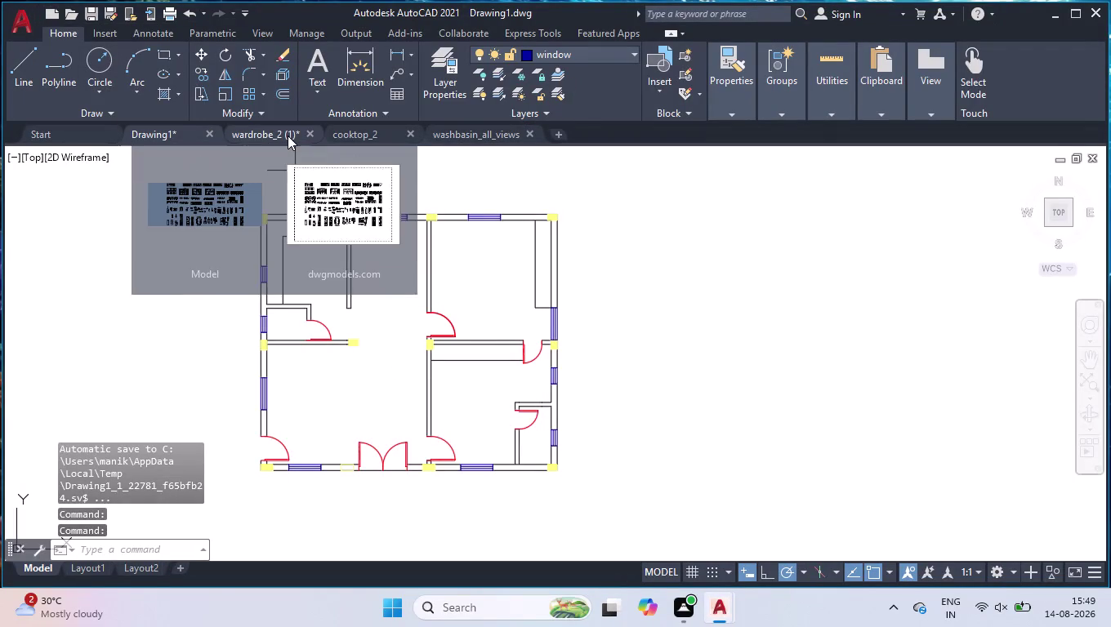
Window-select and copy the two-burner cooktop in the cooktop_2 drawing.
click(350, 141)
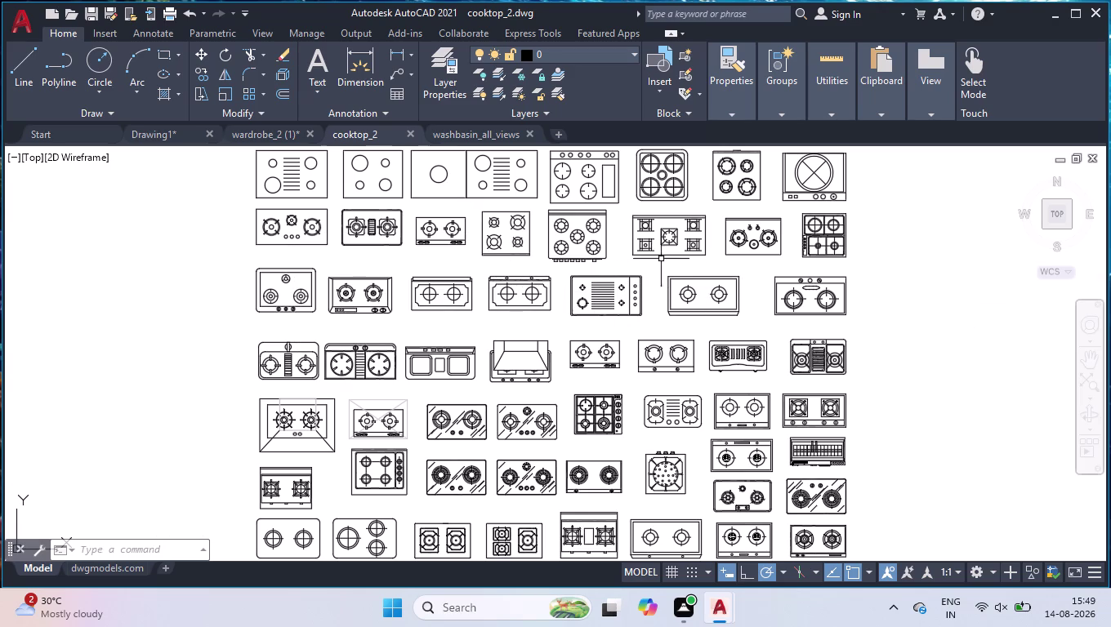
scroll(up, 3)
click(475, 184)
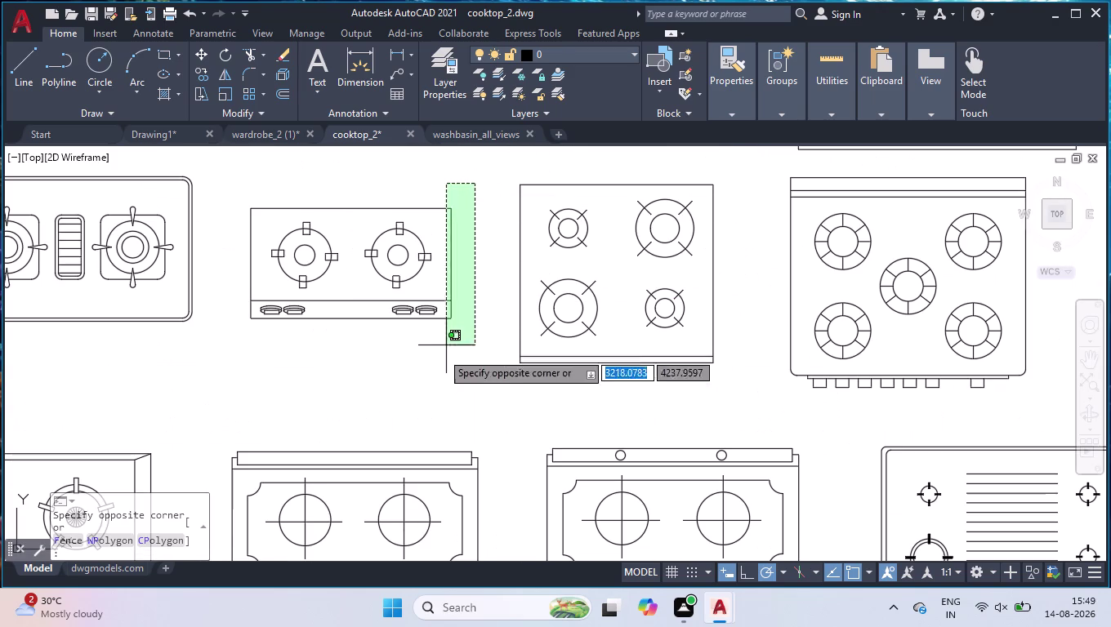
click(241, 352)
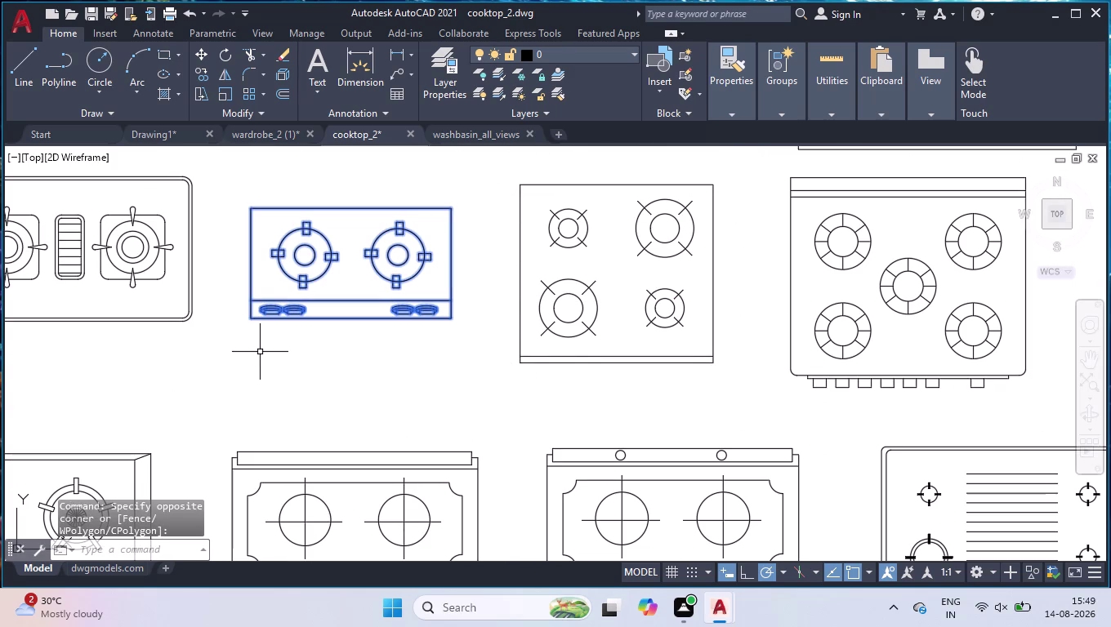
key(ctrl+c)
Paste the cooktop into Drawing1 to the right of the floor plan.
click(145, 141)
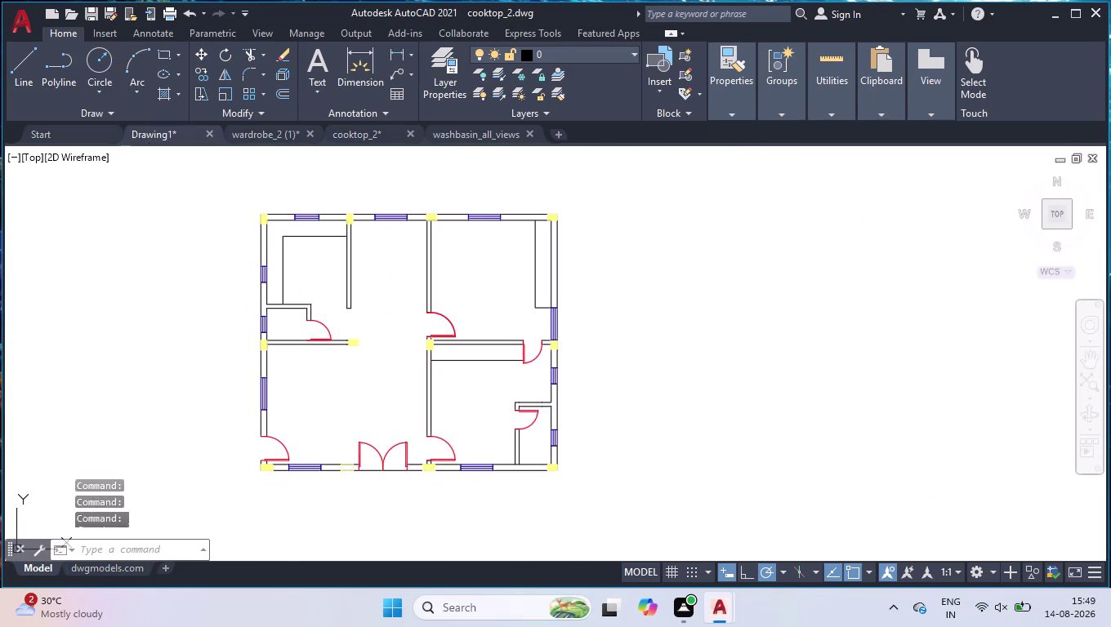
key(ctrl+v)
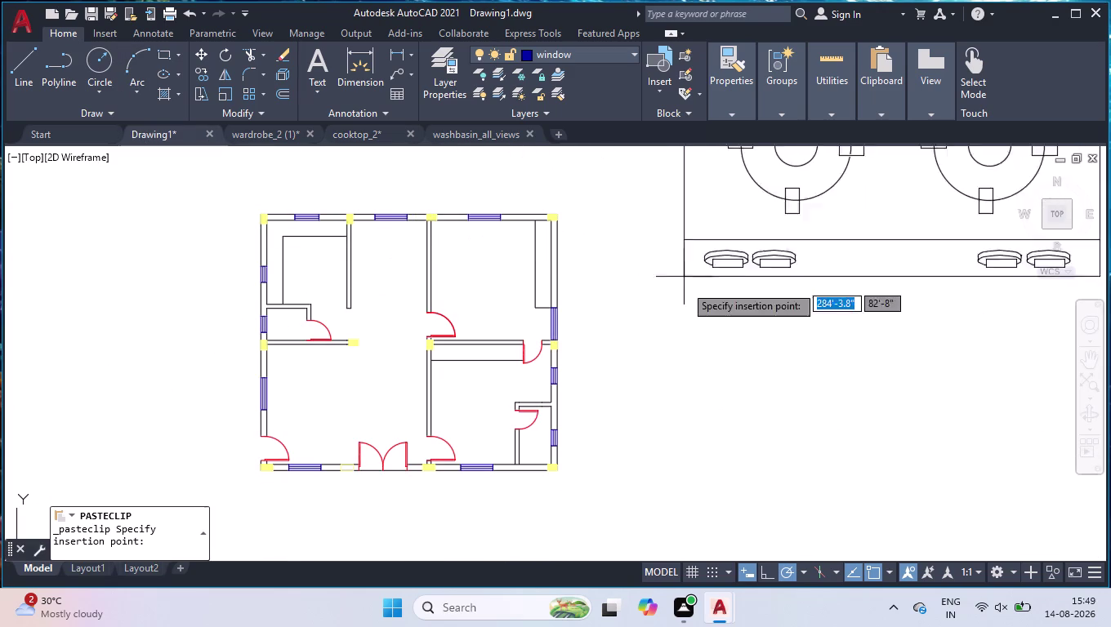
click(615, 386)
scroll(down, 3)
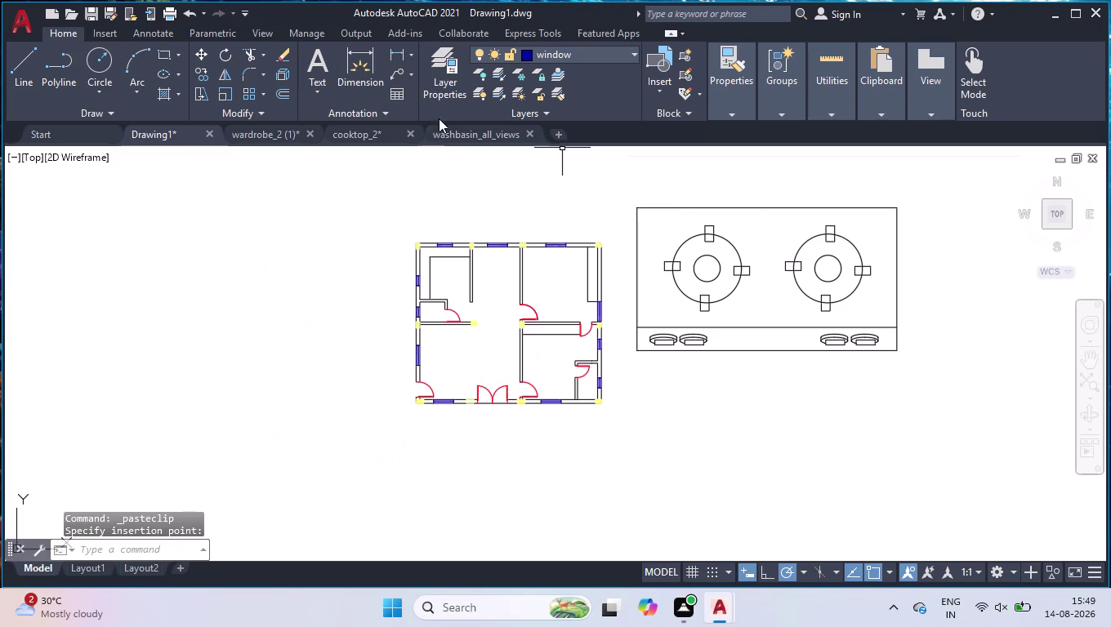
click(290, 139)
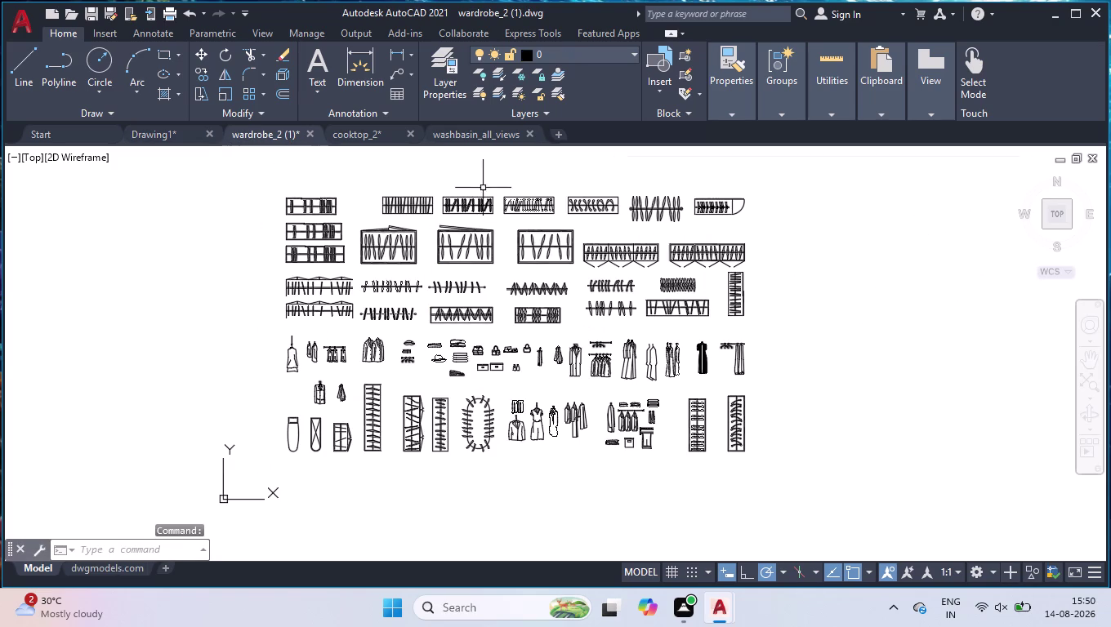
Window-select and copy the tall wardrobe unit in the wardrobe_2 drawing.
scroll(up, 3)
scroll(up, 3)
scroll(down, 3)
scroll(down, 3)
scroll(up, 3)
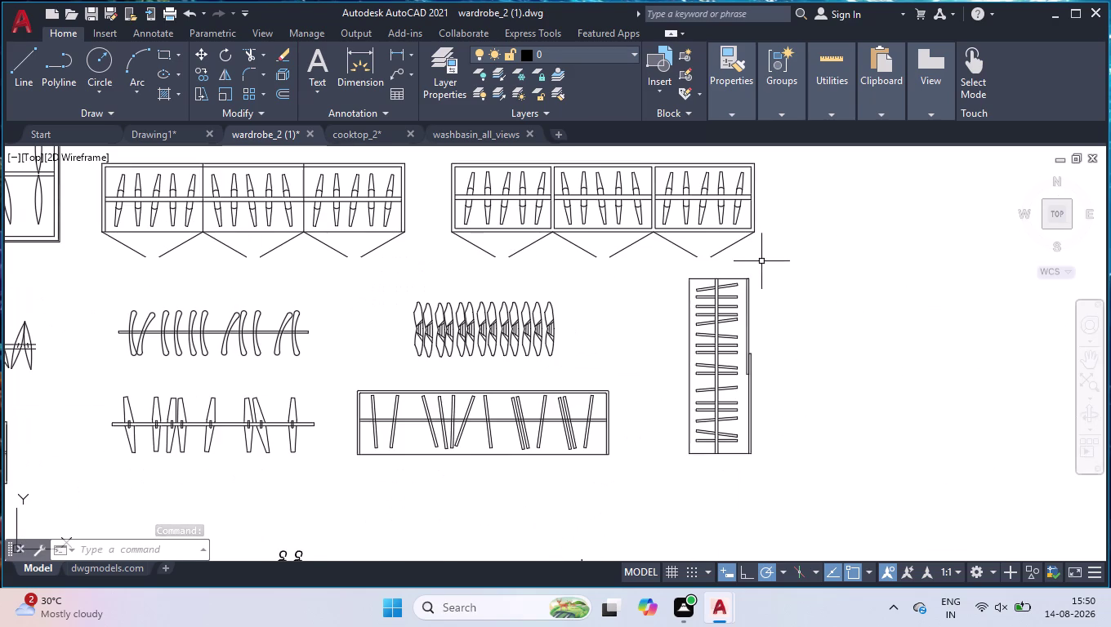
drag(762, 261, 769, 291)
click(675, 507)
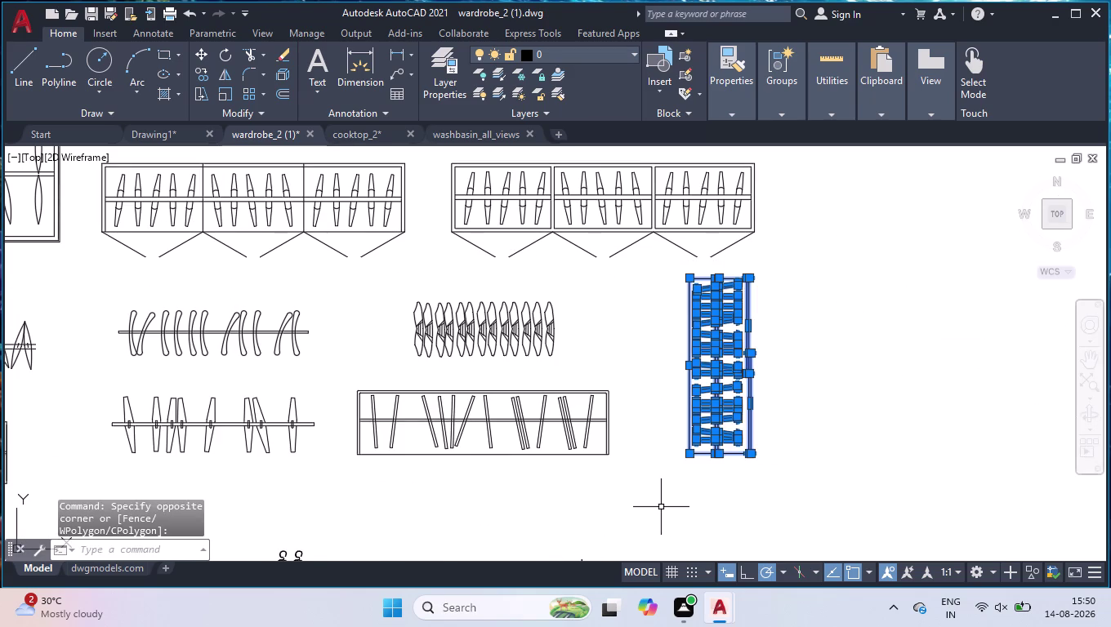
key(ctrl+c)
Paste the wardrobe into Drawing1 beside the cooktop.
click(138, 131)
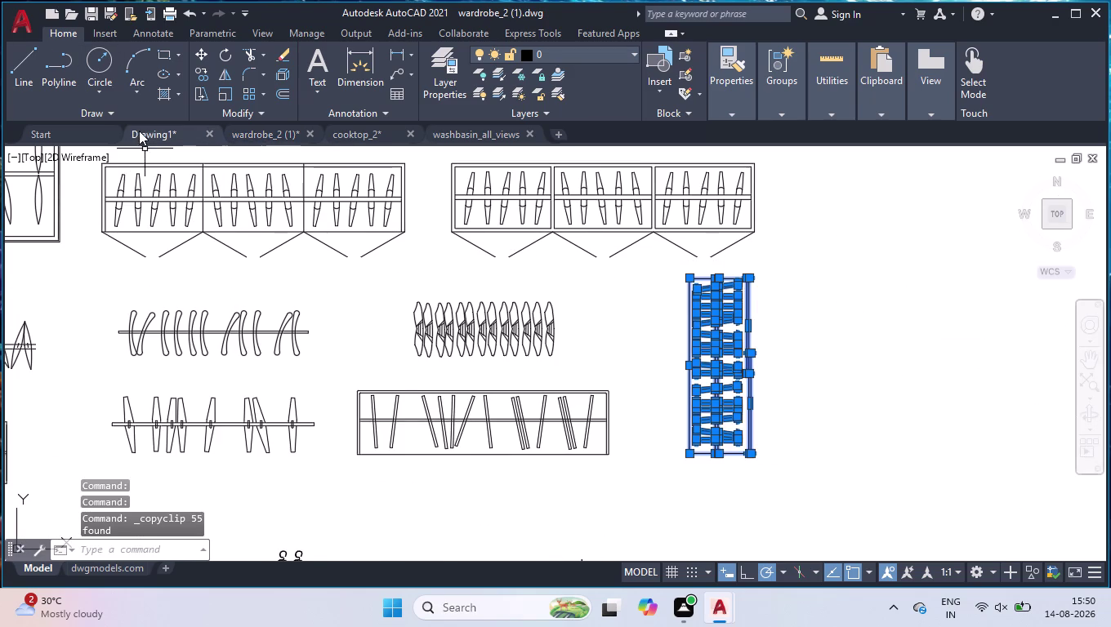
scroll(down, 3)
key(ctrl+v)
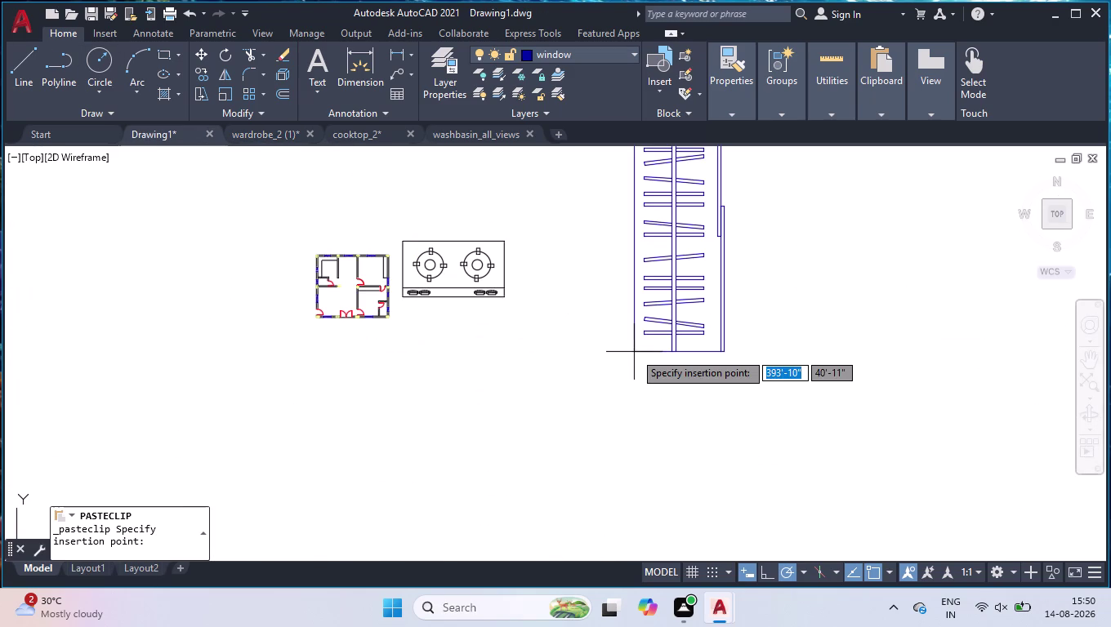
click(521, 438)
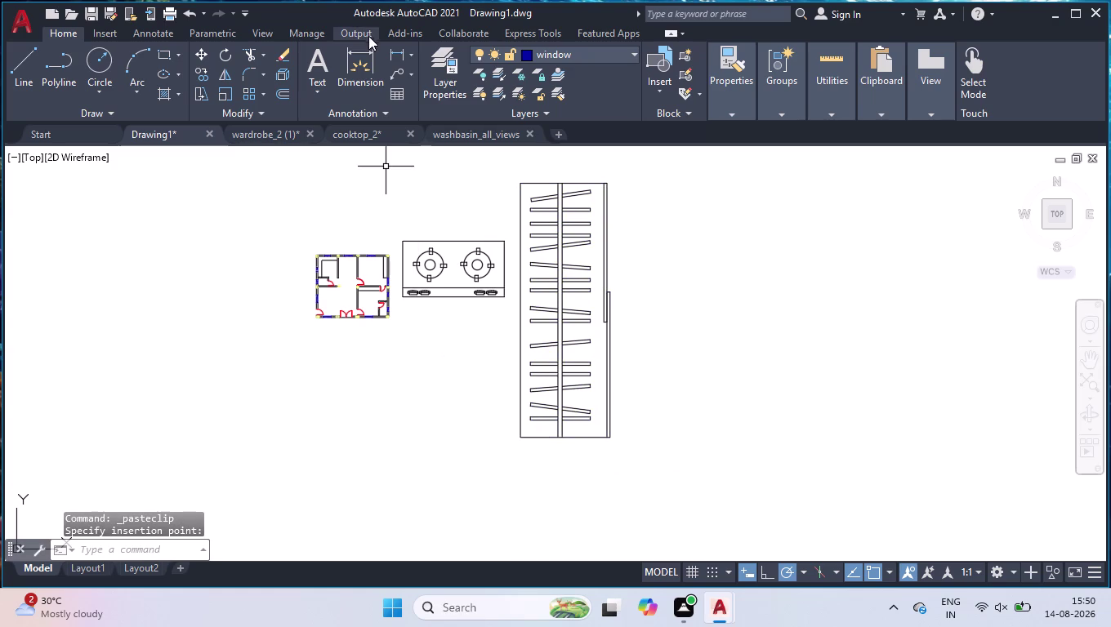
click(440, 137)
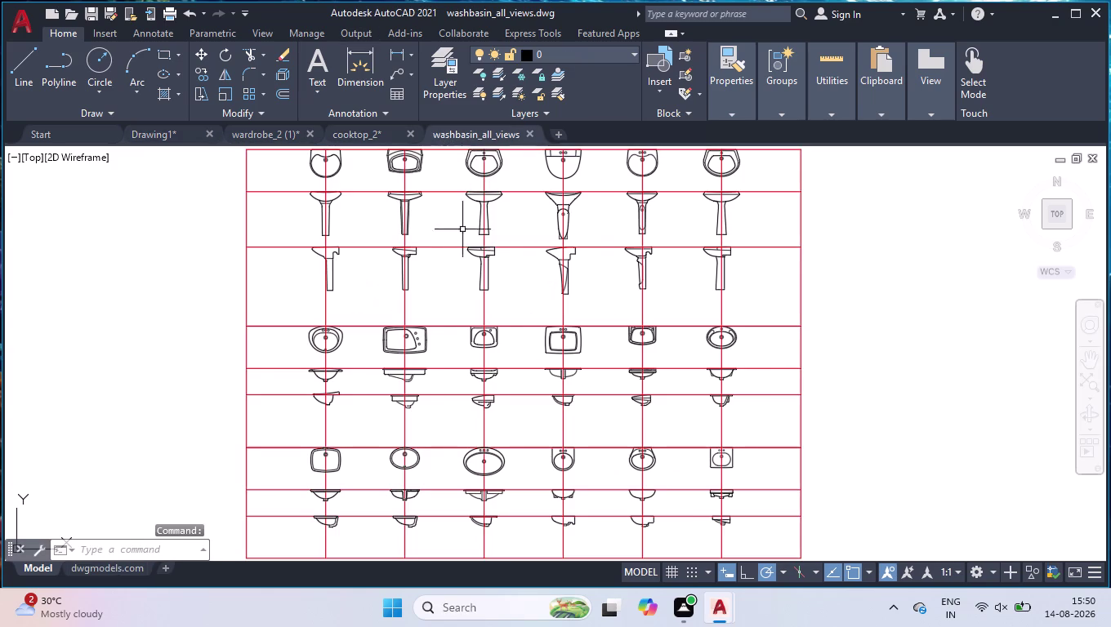
Select the outer and inner outlines of the oval washbasin.
scroll(down, 3)
scroll(up, 3)
scroll(down, 3)
scroll(up, 3)
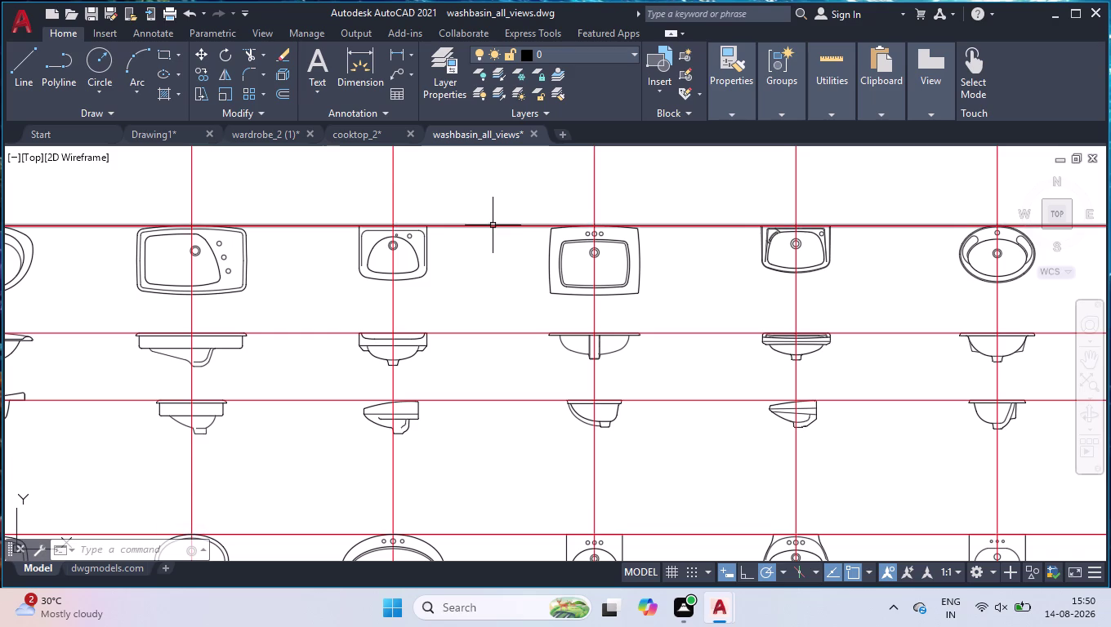
scroll(down, 3)
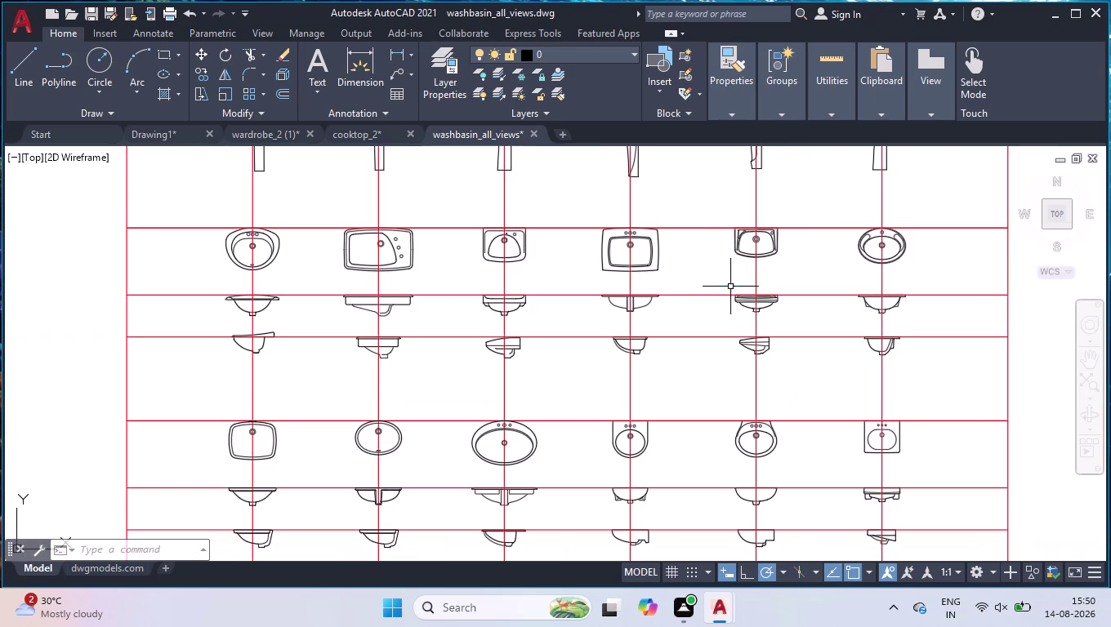
scroll(up, 3)
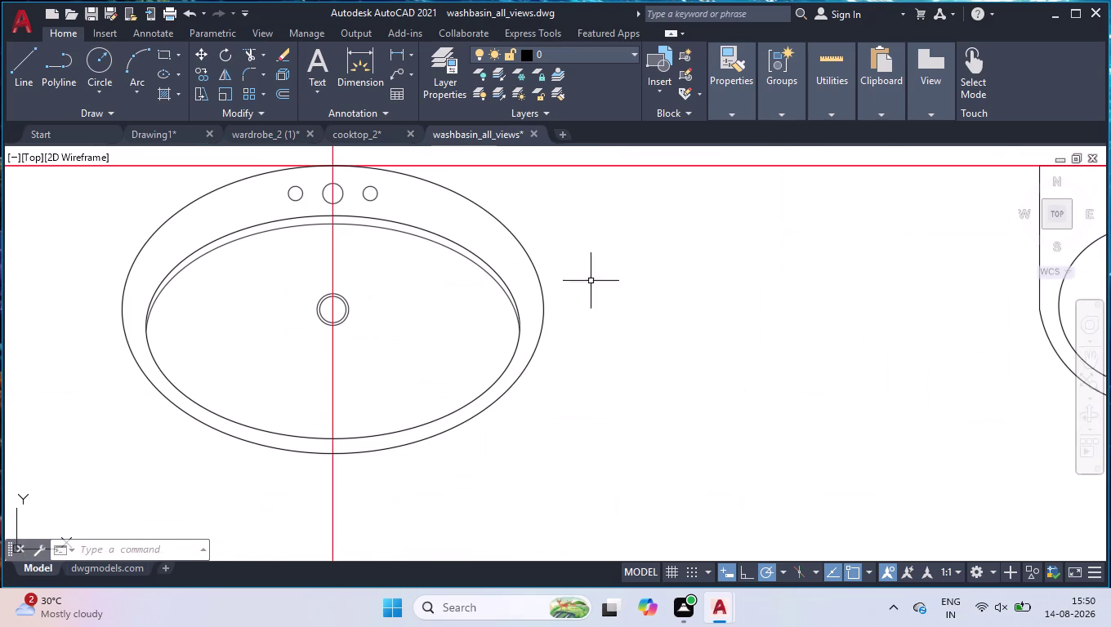
click(600, 229)
click(431, 424)
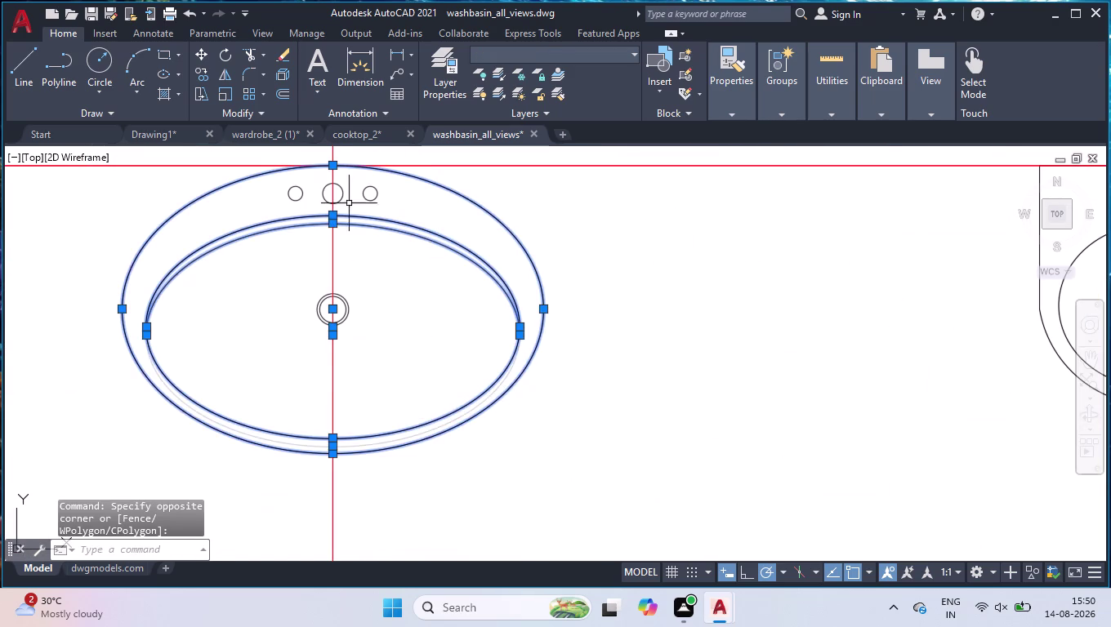
Add the basin's tap holes to the selection and copy the whole washbasin.
scroll(up, 3)
click(508, 185)
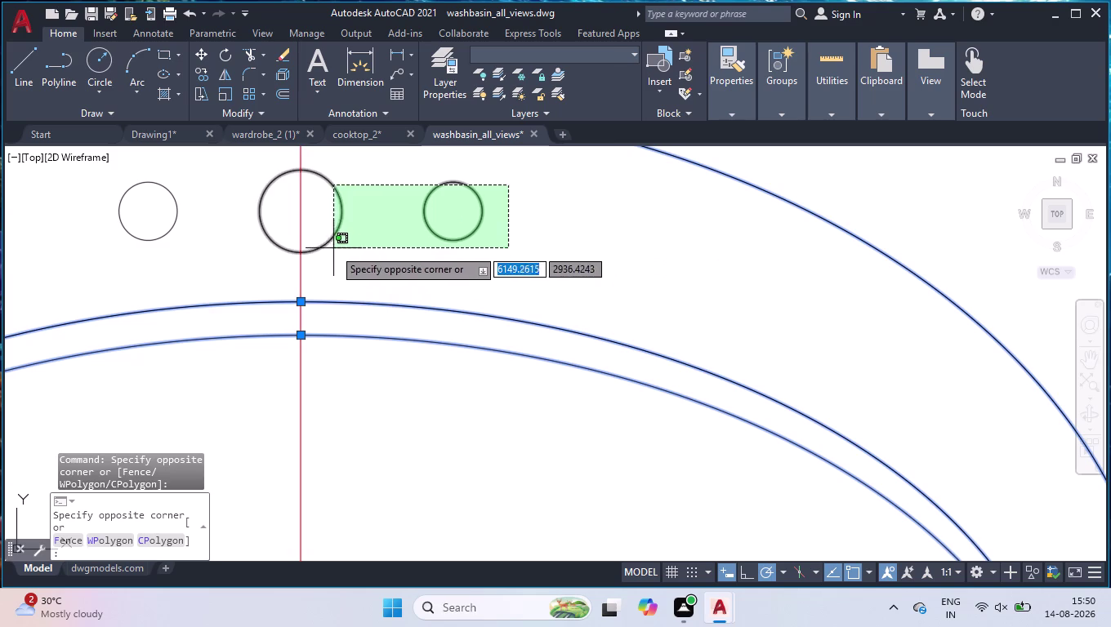
click(333, 248)
click(187, 183)
click(146, 242)
scroll(down, 3)
scroll(down, 3)
scroll(down, 3)
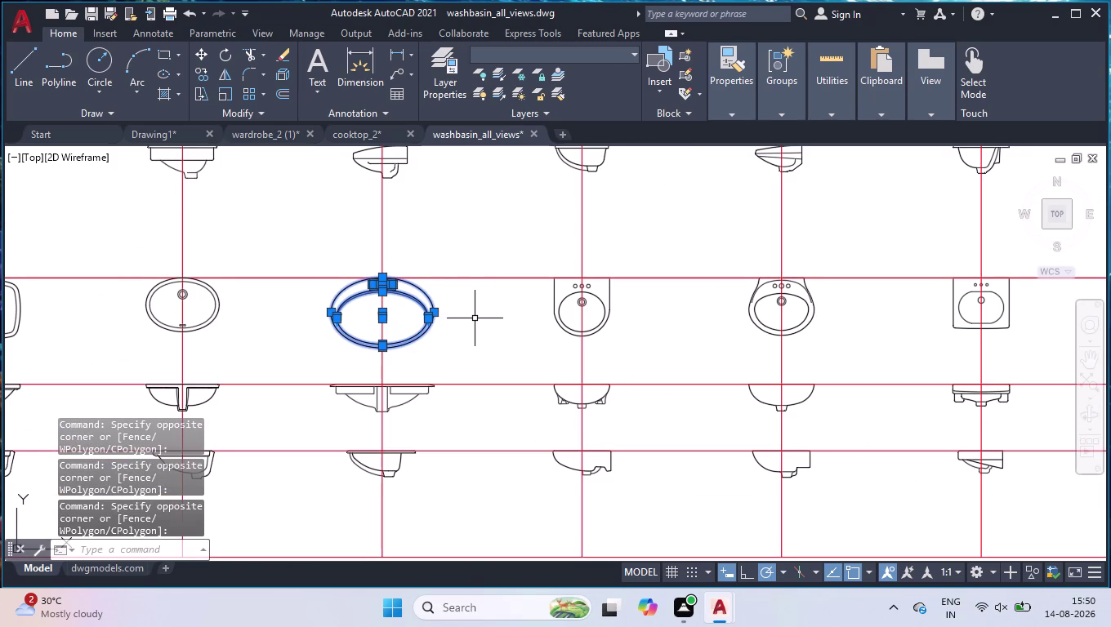
key(ctrl+c)
Paste the washbasin into Drawing1 to the right of the wardrobe.
scroll(down, 3)
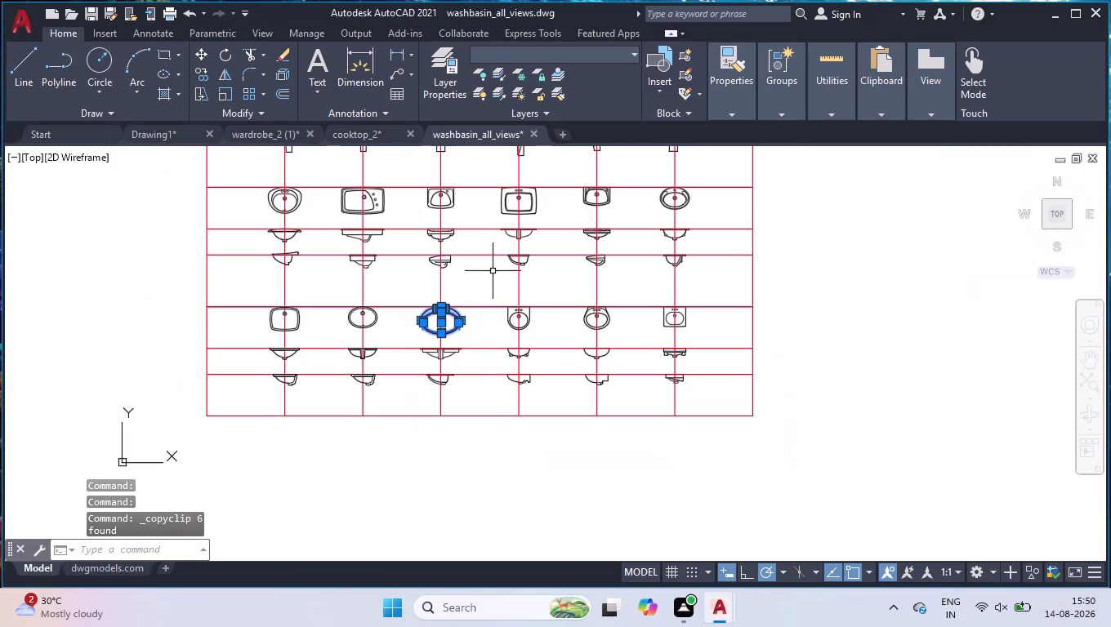
scroll(up, 3)
scroll(up, 3)
click(154, 137)
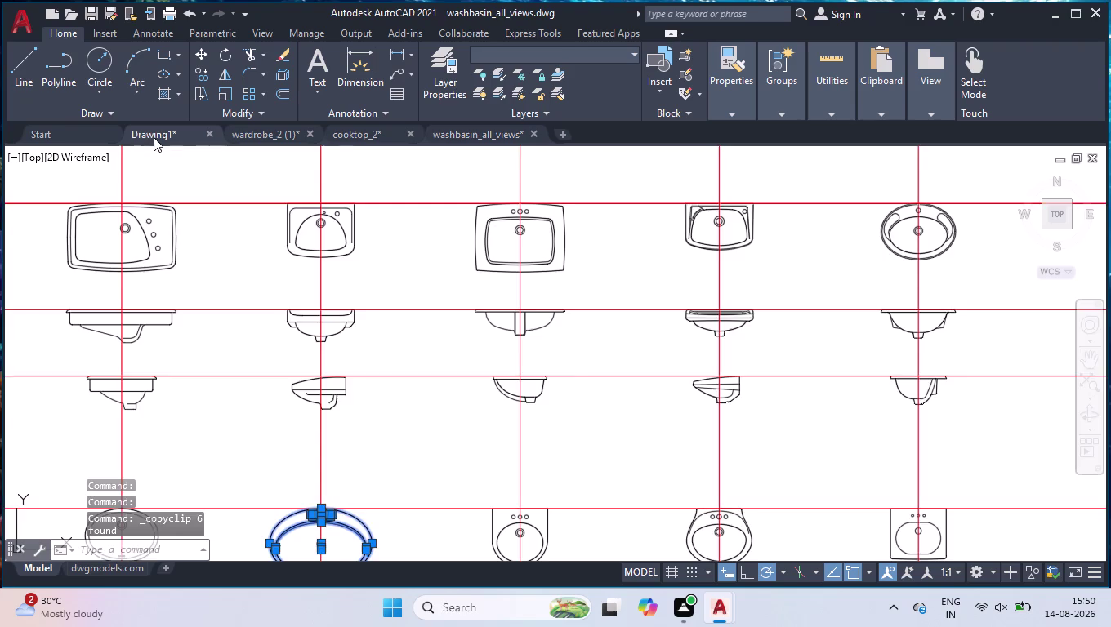
key(ctrl+v)
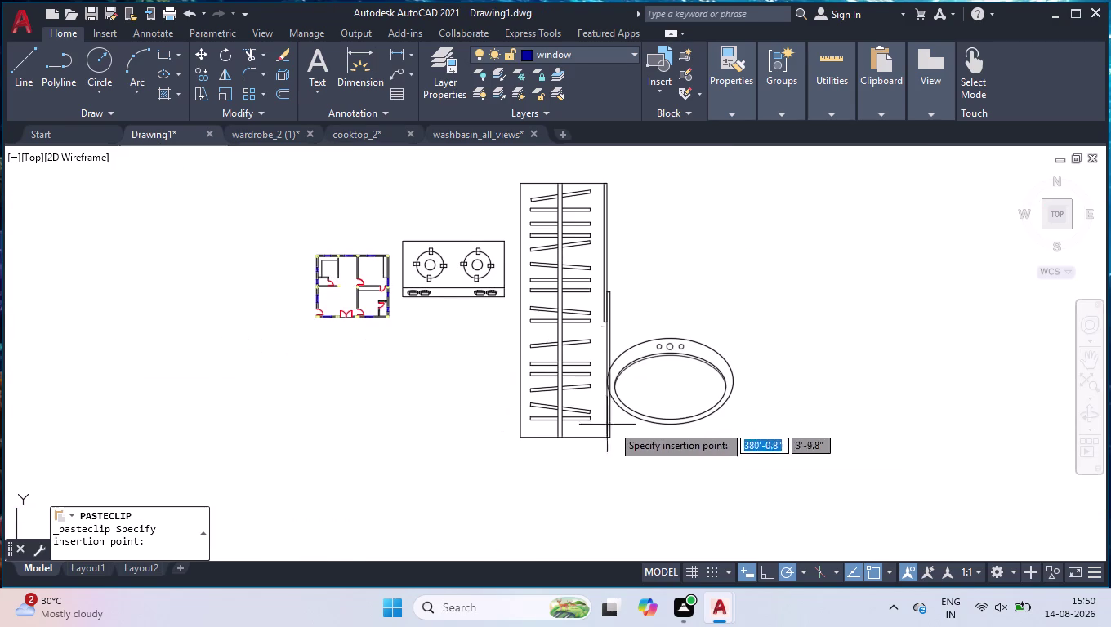
click(639, 404)
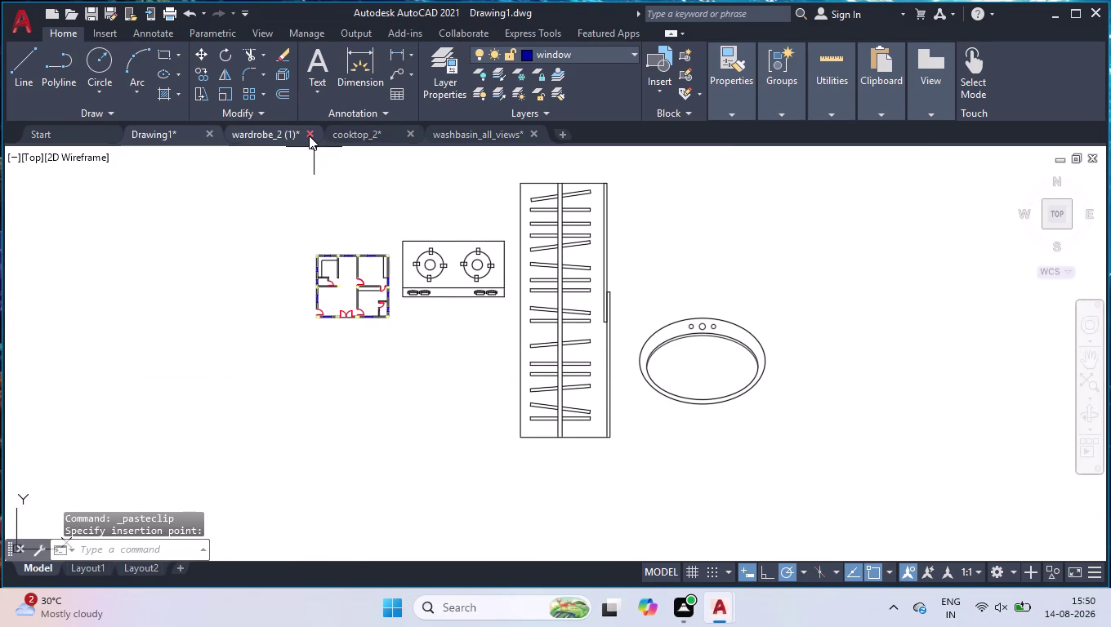
Close the wardrobe_2 and cooktop_2 drawings, discarding their changes.
click(309, 136)
click(308, 136)
click(608, 334)
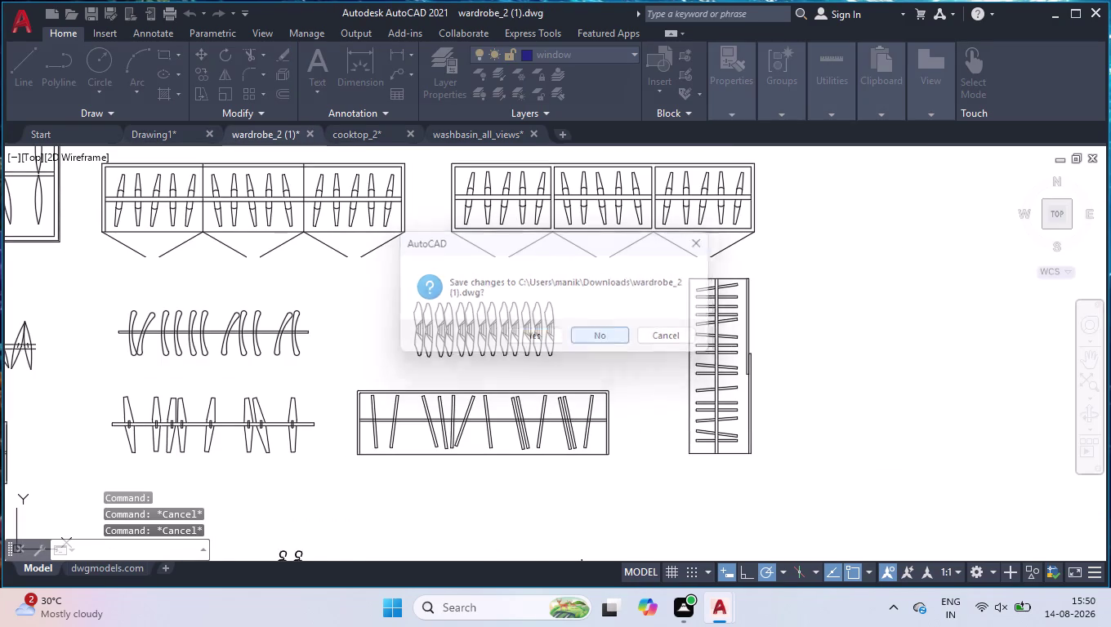
click(308, 133)
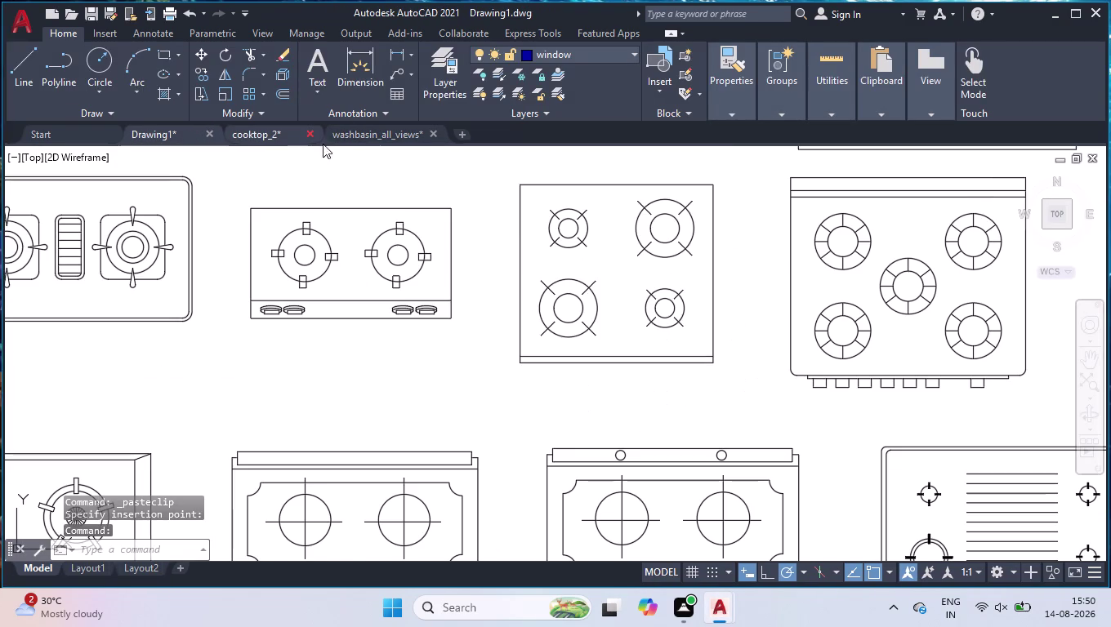
key(Right)
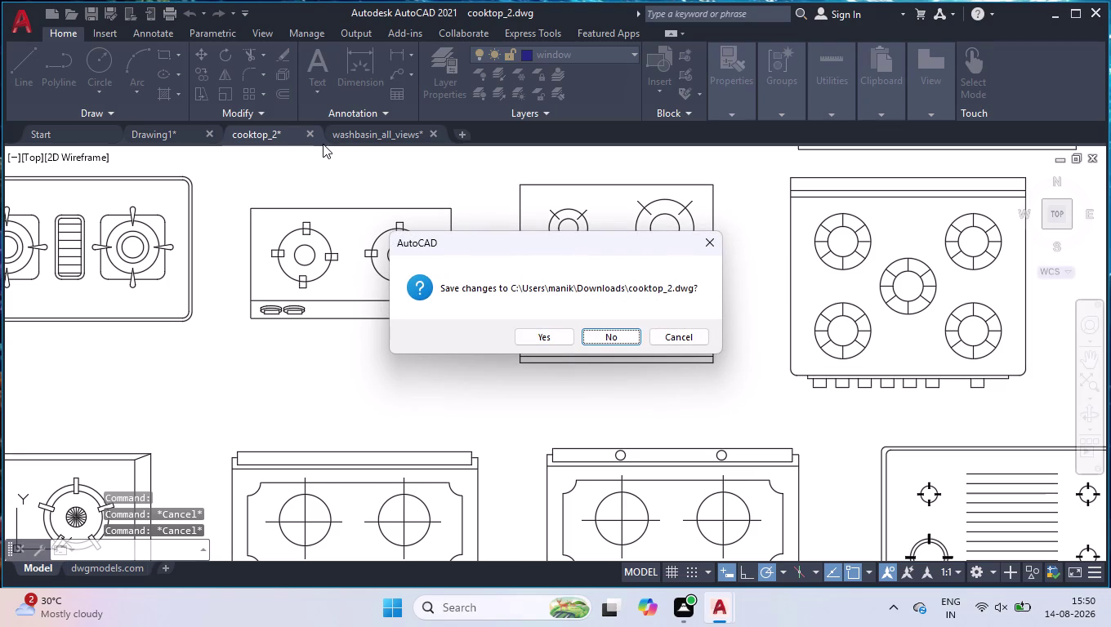
key(Return)
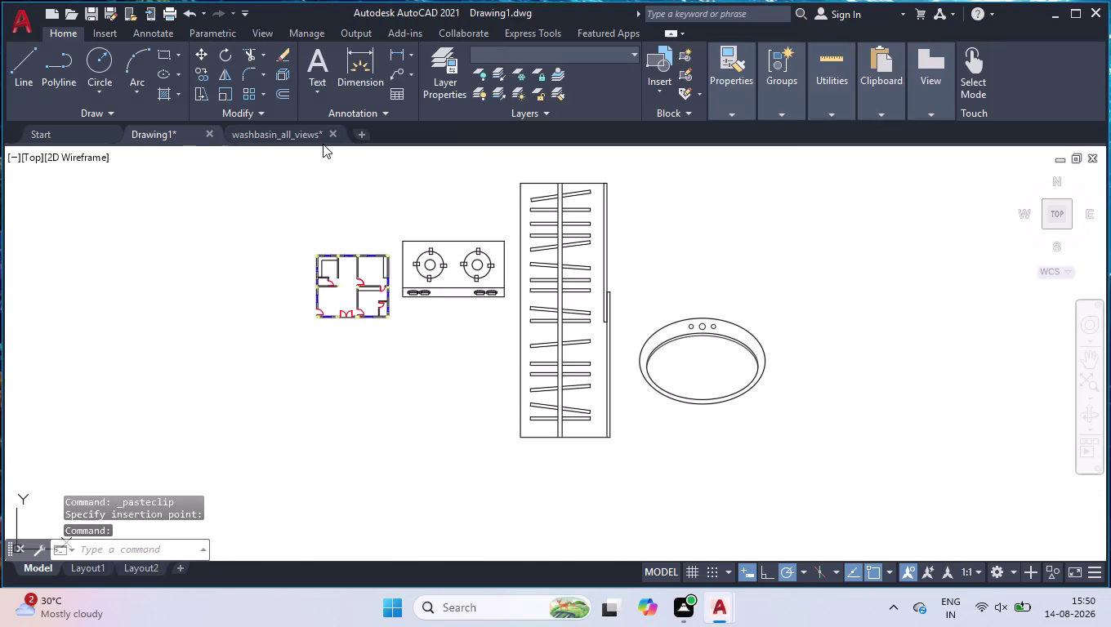
Close the washbasin_all_views drawing without saving changes.
click(332, 134)
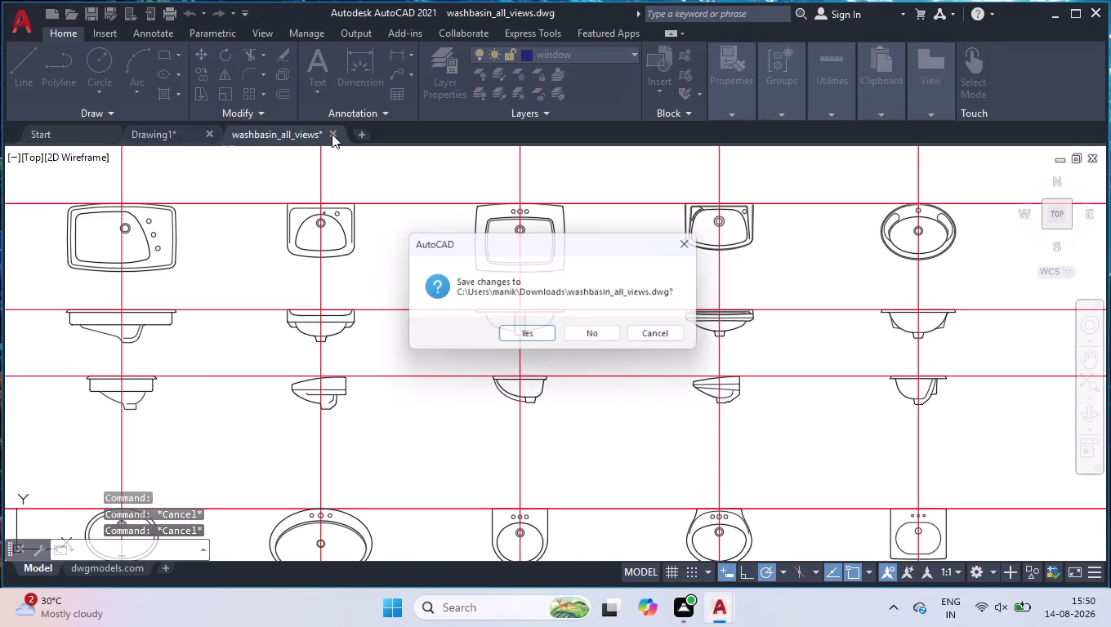
key(Right)
key(Return)
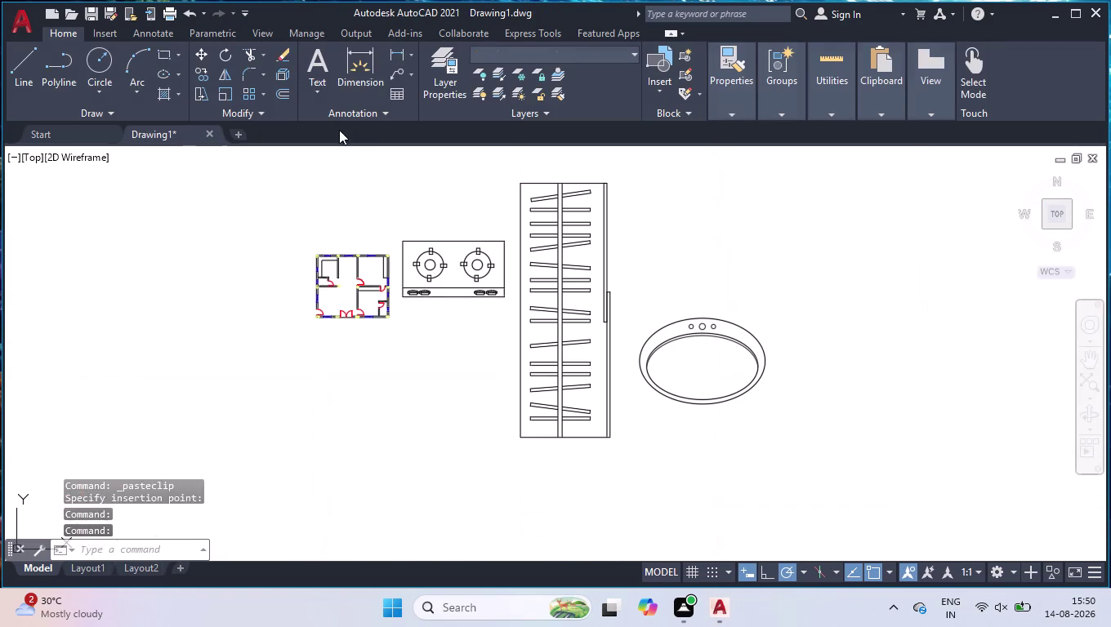
click(514, 216)
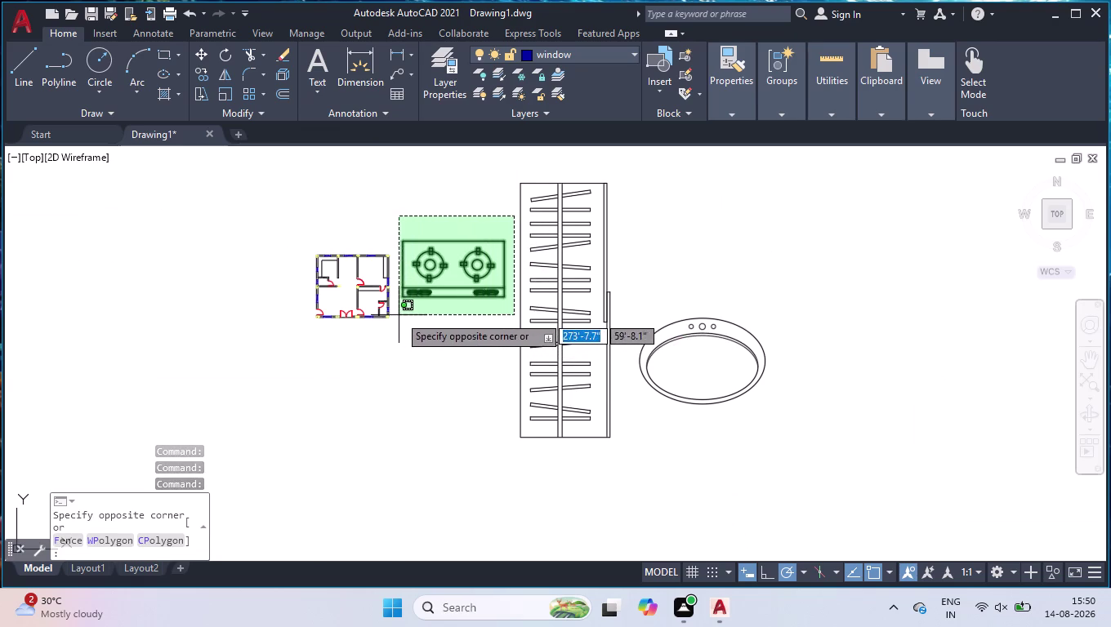
Combine the window-selected two-burner stove parts into a group.
click(399, 315)
text(gr)
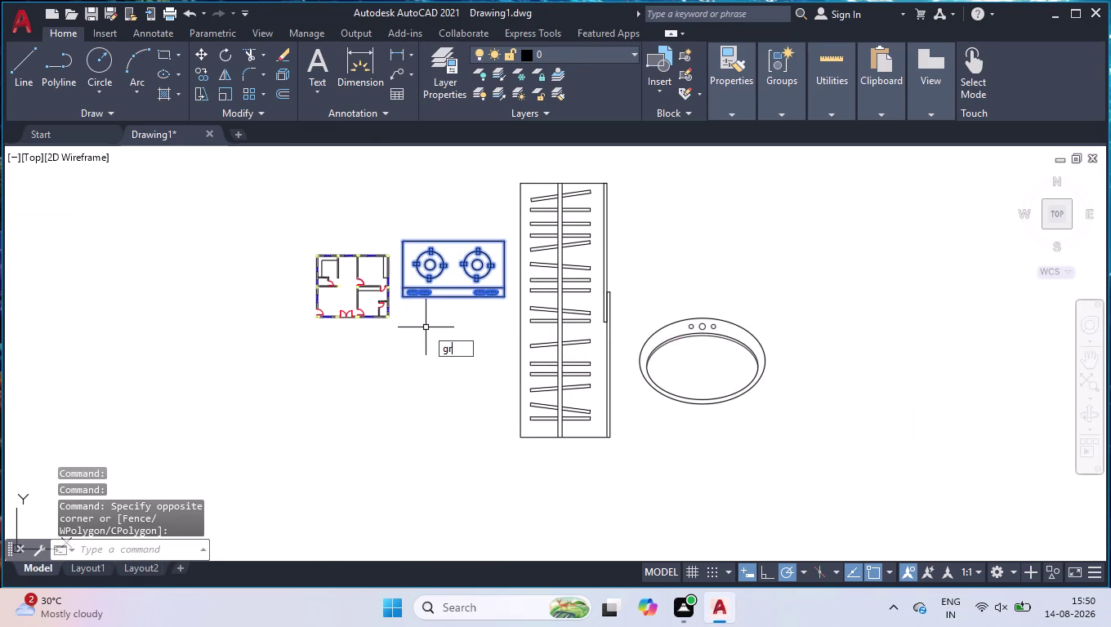
text(oup)
key(Return)
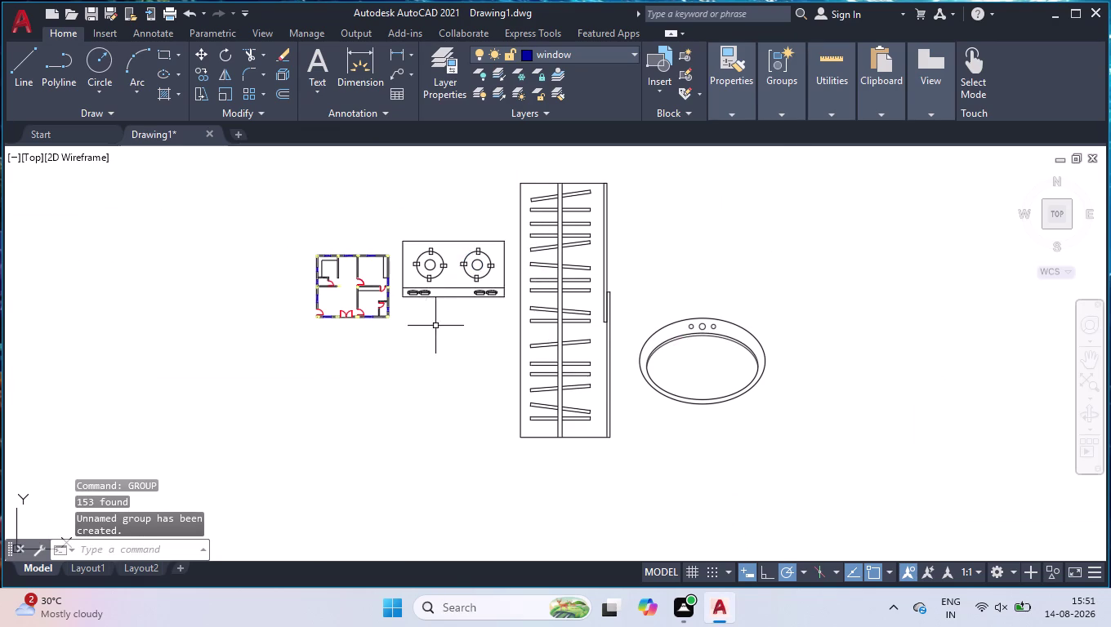
Rotate the grouped stove 90 degrees to stand it upright.
scroll(up, 3)
click(496, 164)
click(452, 337)
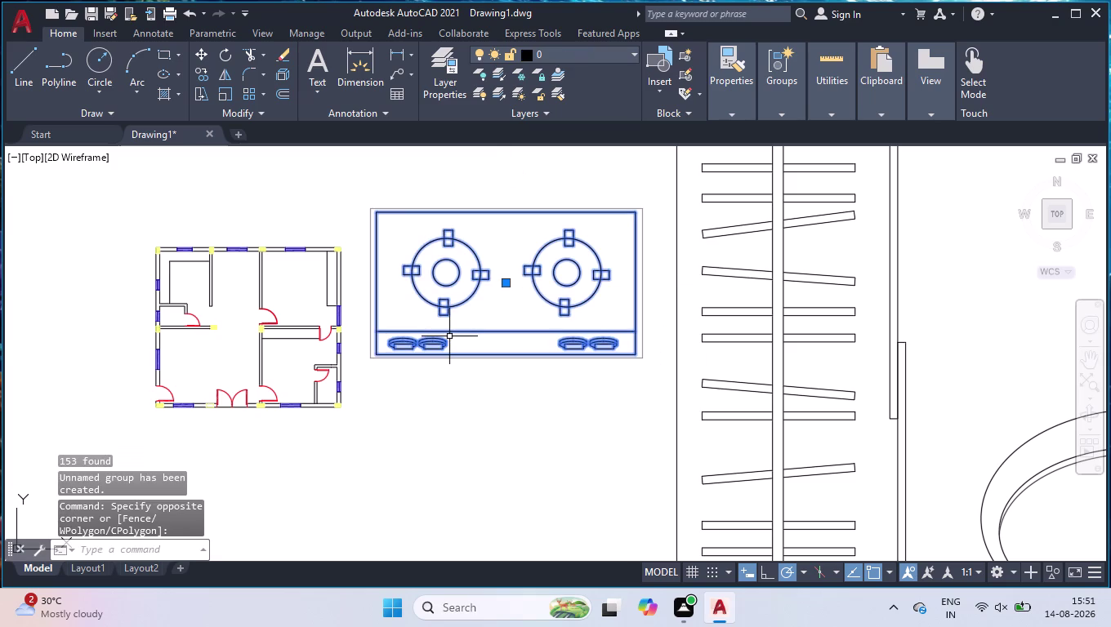
key(r)
key(o)
key(Return)
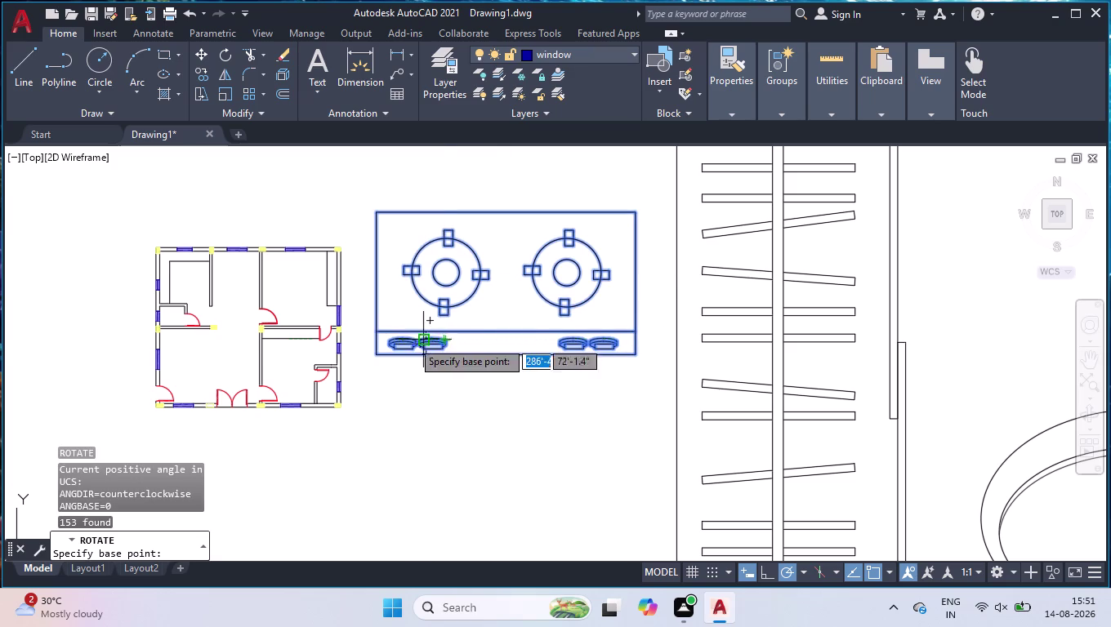
click(373, 354)
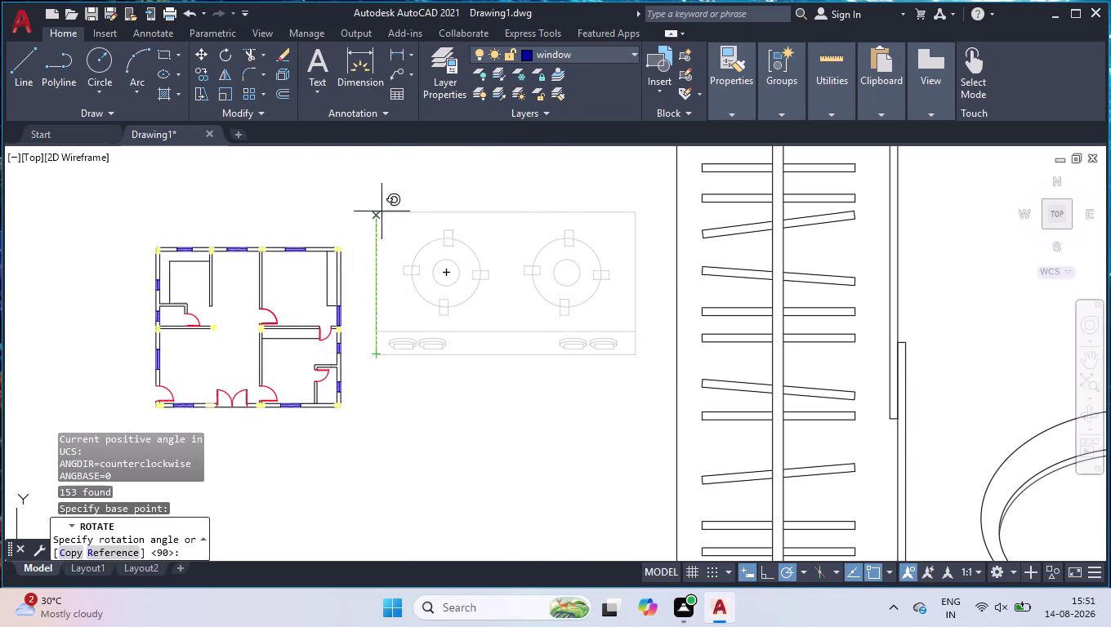
click(374, 188)
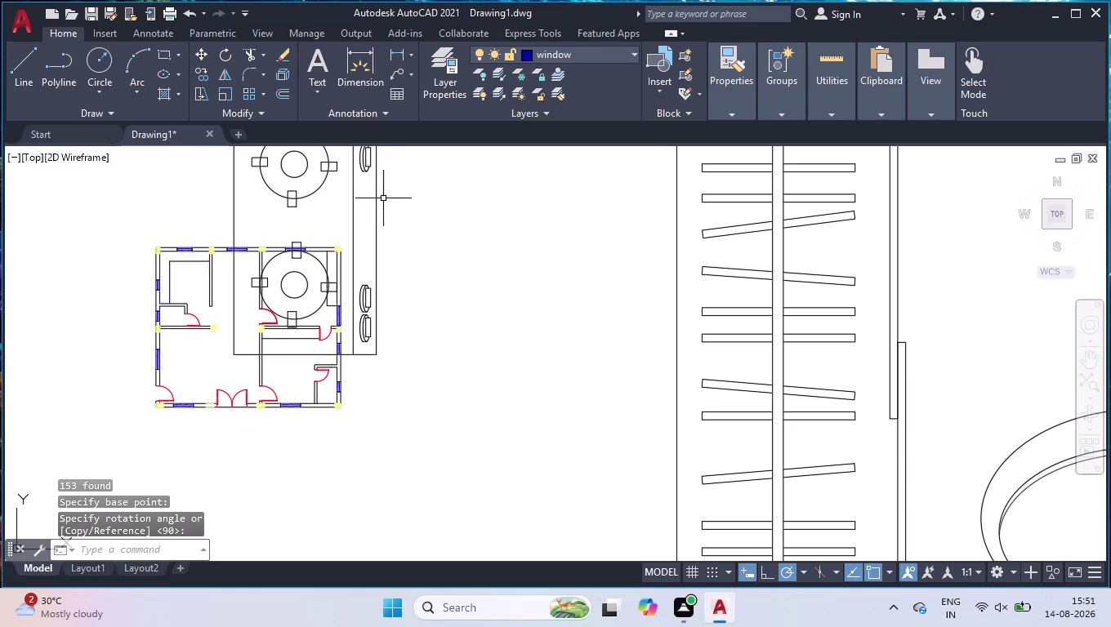
Move the rotated stove away from the floor plan.
click(385, 196)
click(346, 228)
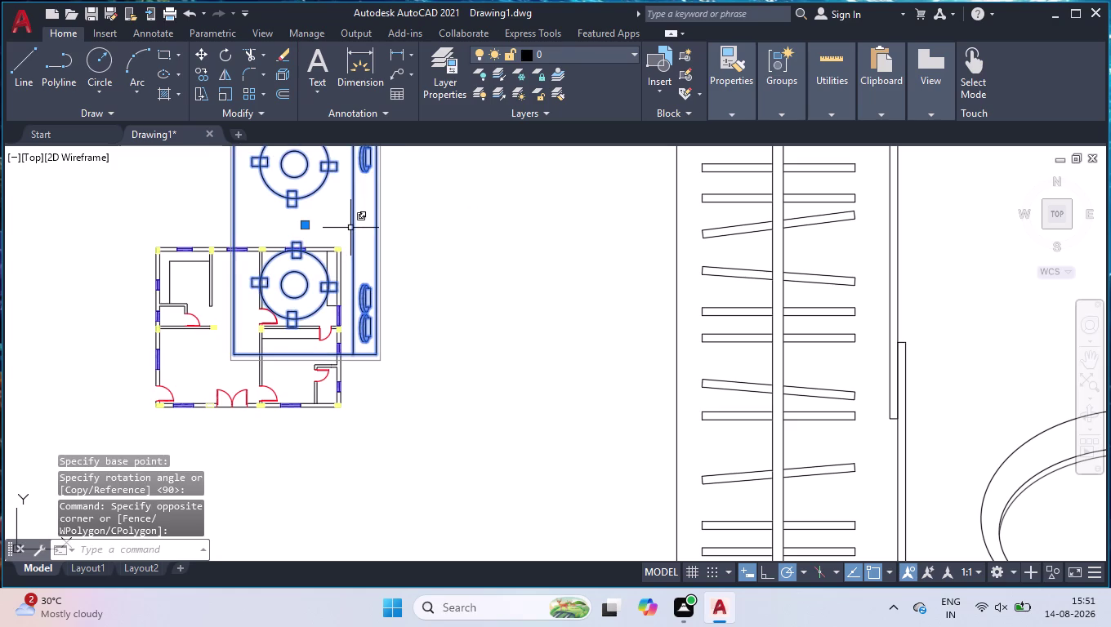
text(mov)
key(Return)
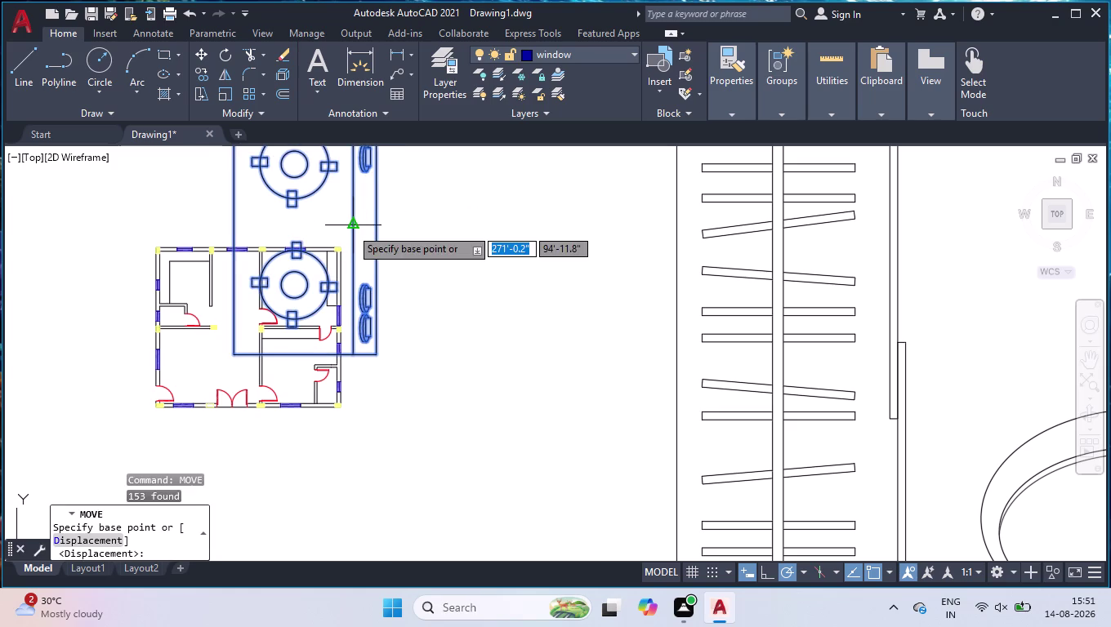
click(378, 351)
scroll(down, 3)
click(273, 327)
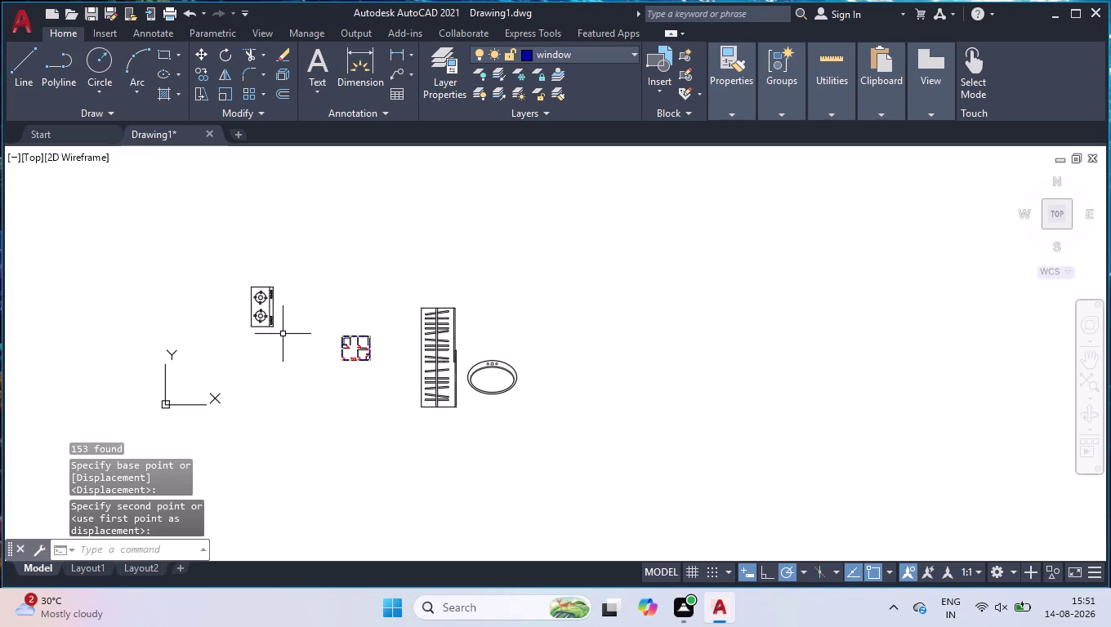
Scale the stove down about its corner.
scroll(up, 3)
click(271, 232)
click(191, 298)
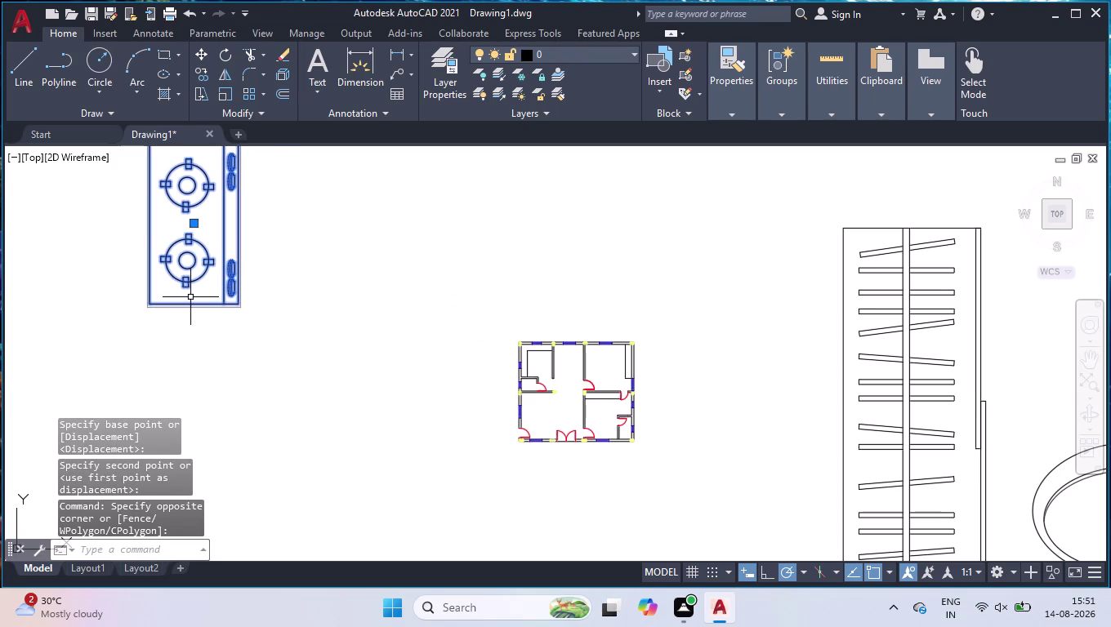
text(scale)
key(Return)
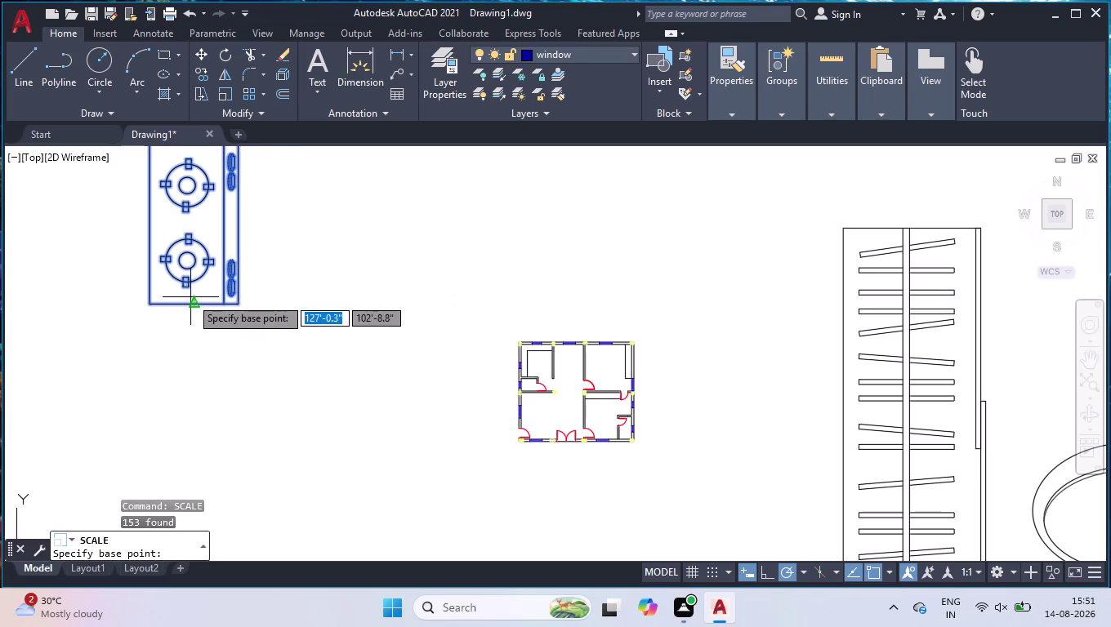
scroll(down, 3)
scroll(up, 3)
click(309, 178)
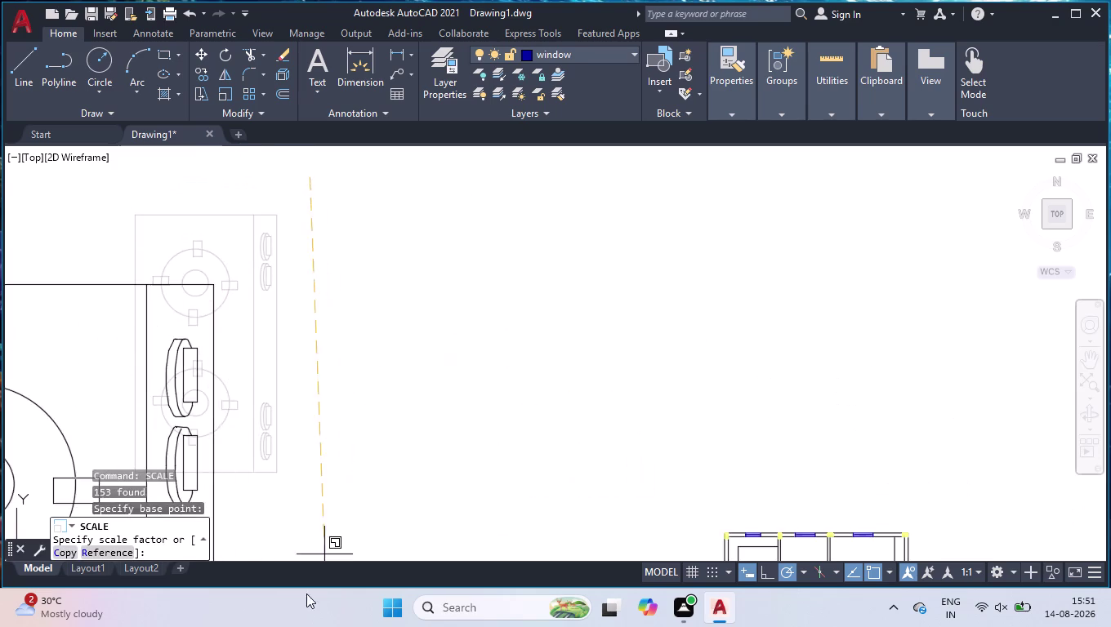
click(357, 253)
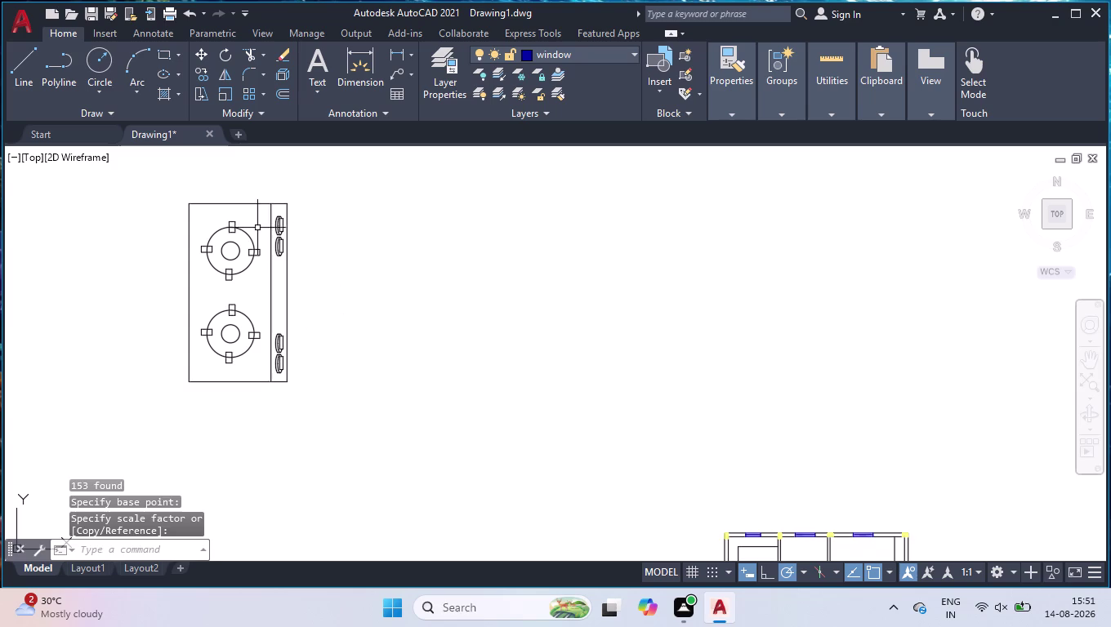
Scale the stove again about its lower corner to a fraction of its size.
click(330, 189)
click(195, 414)
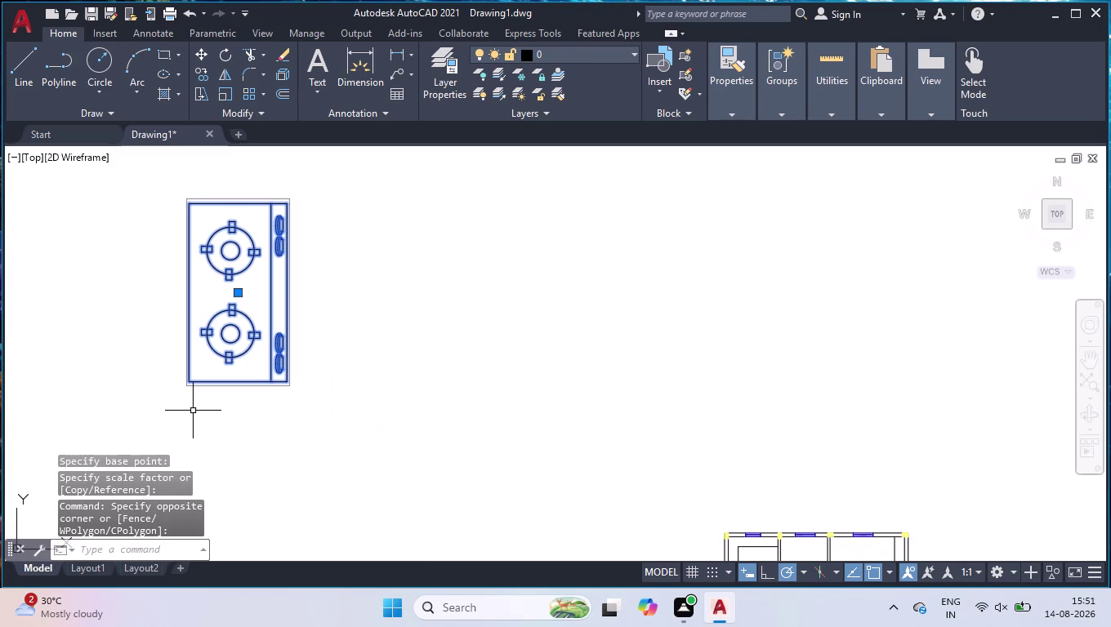
text(scal)
key(Return)
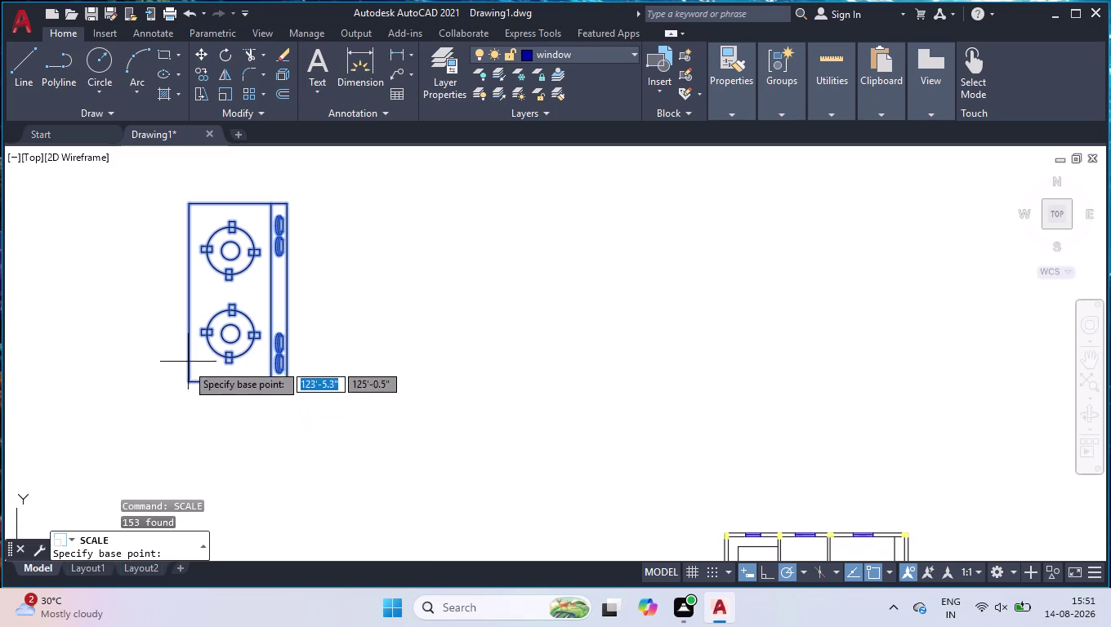
click(189, 380)
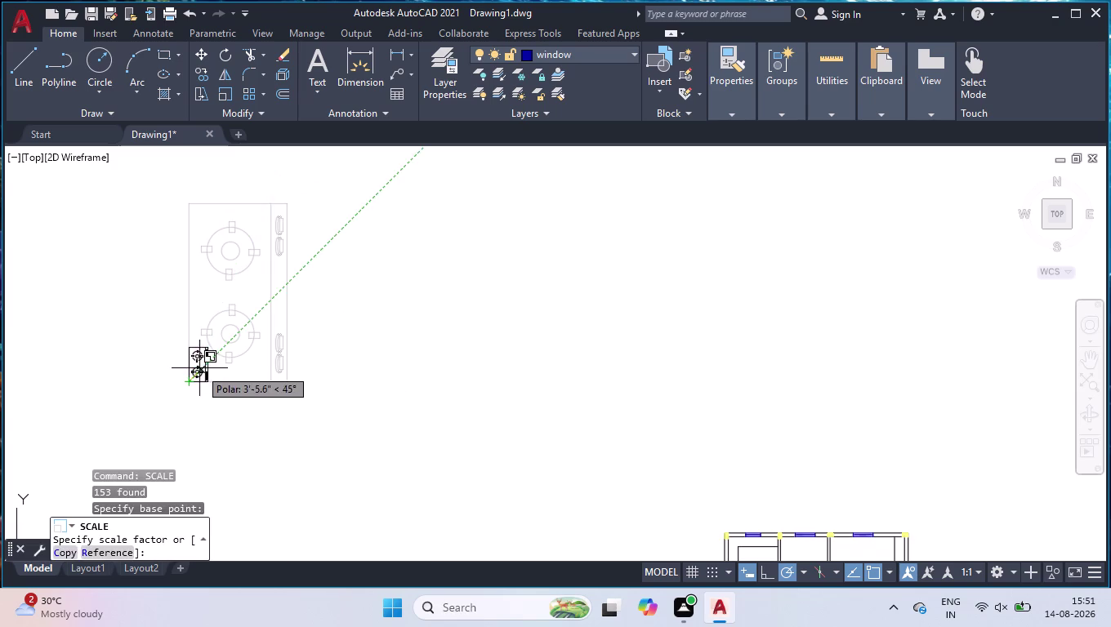
click(200, 370)
drag(228, 314, 244, 348)
click(167, 424)
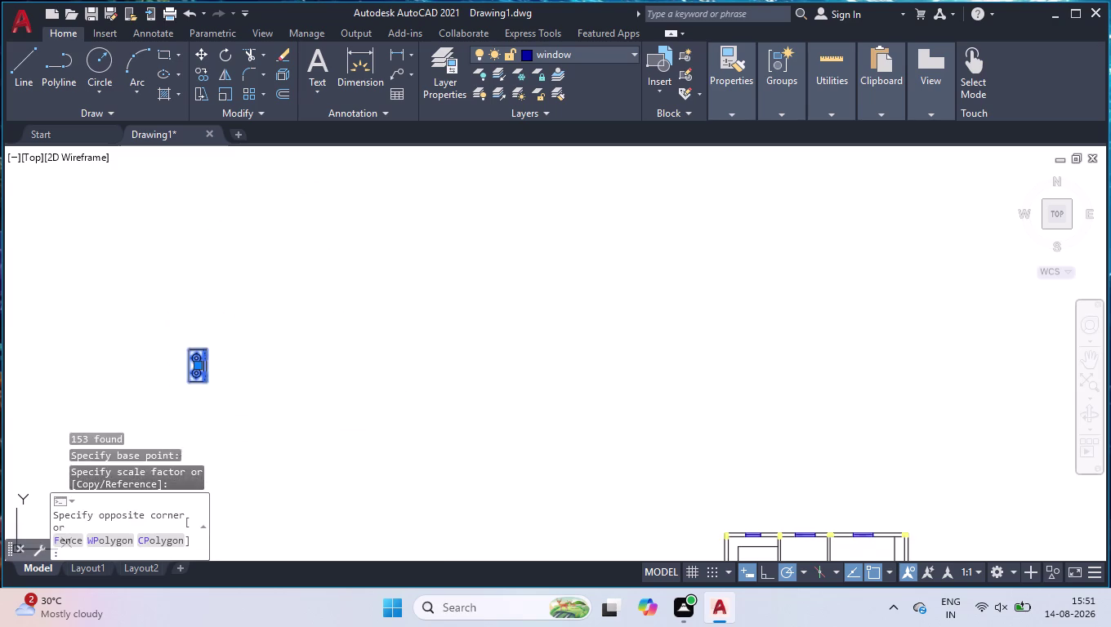
click(197, 364)
scroll(down, 3)
Zoom to the floor plan and set the small stove against a room's left wall.
scroll(down, 3)
scroll(up, 3)
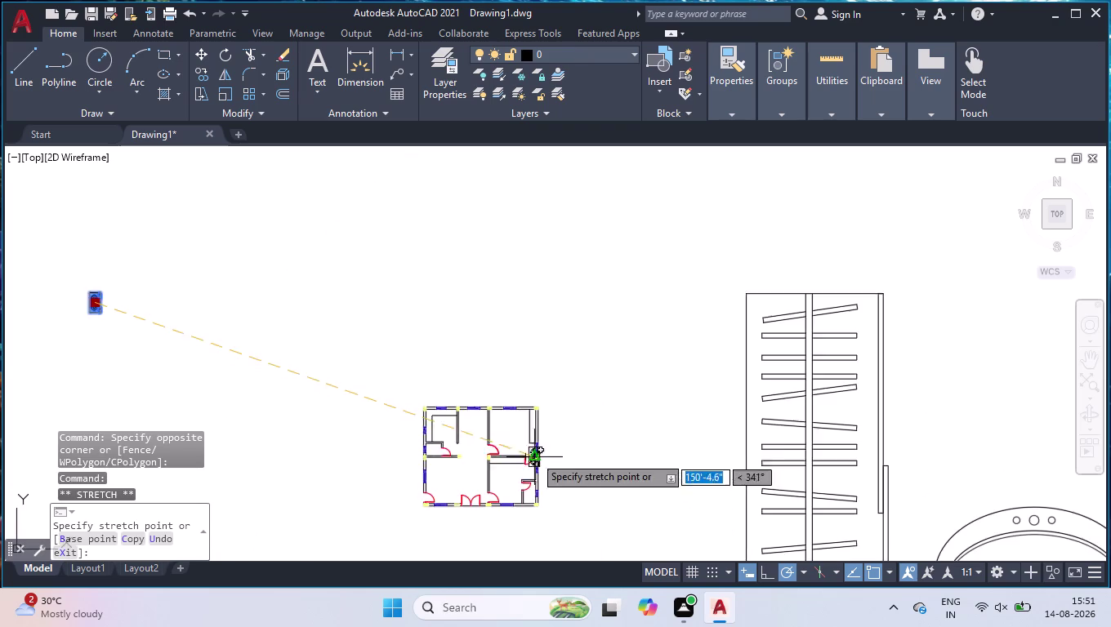
scroll(up, 3)
scroll(up, 3)
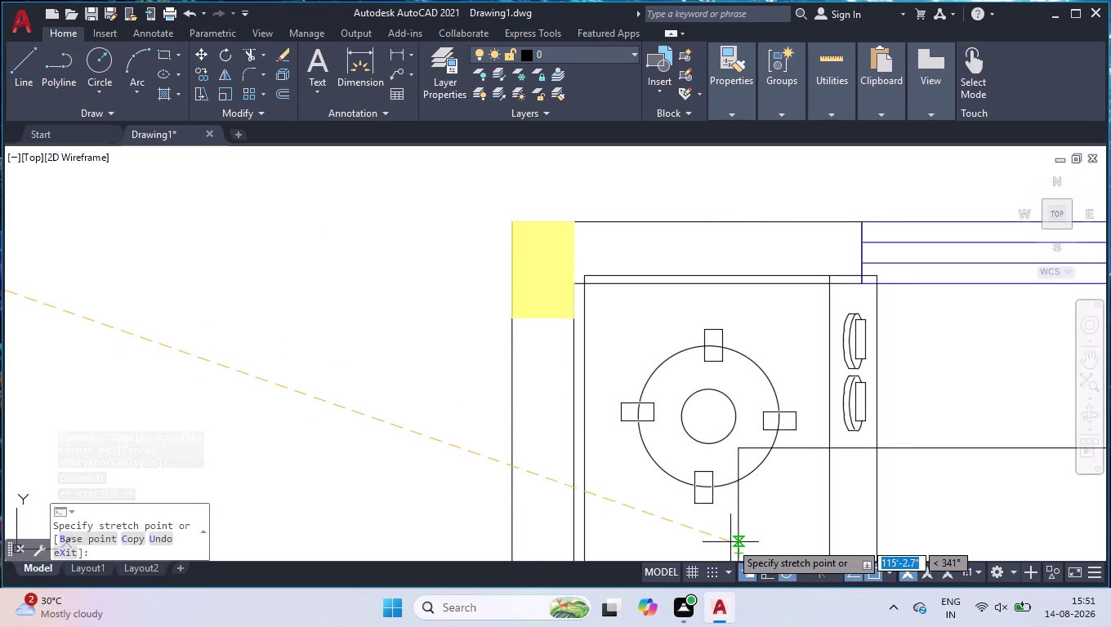
scroll(down, 3)
scroll(down, 3)
scroll(up, 3)
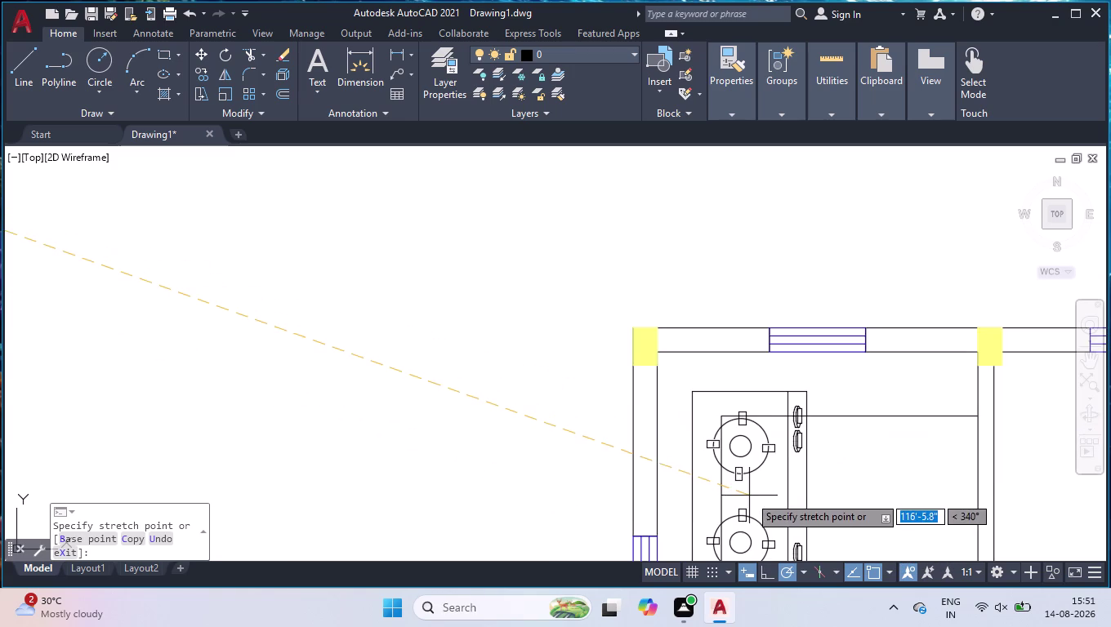
scroll(down, 3)
scroll(up, 3)
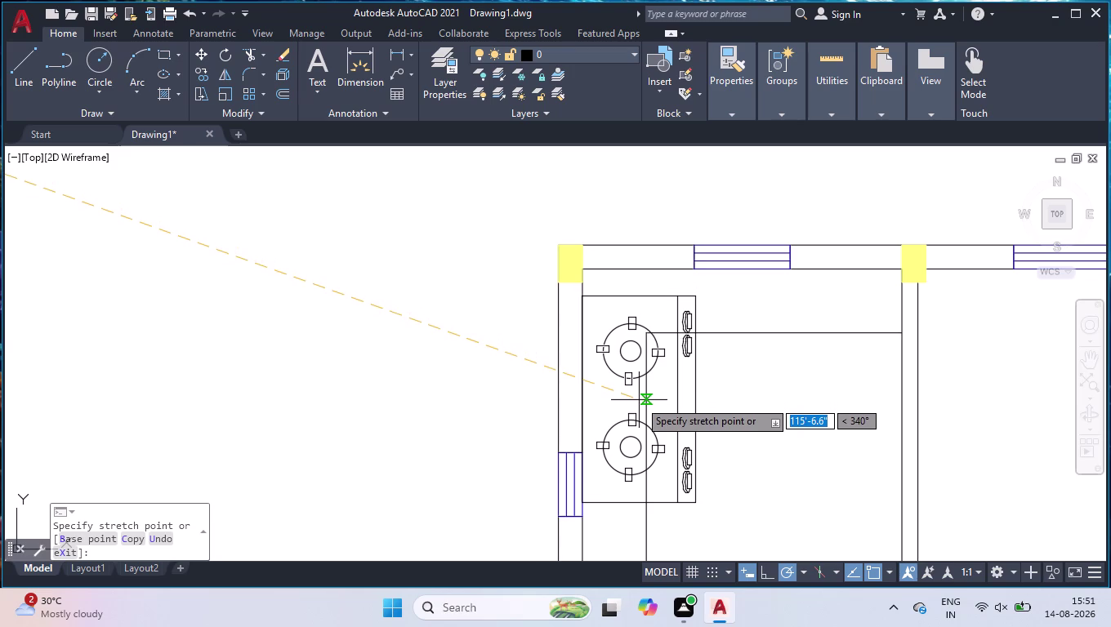
click(639, 400)
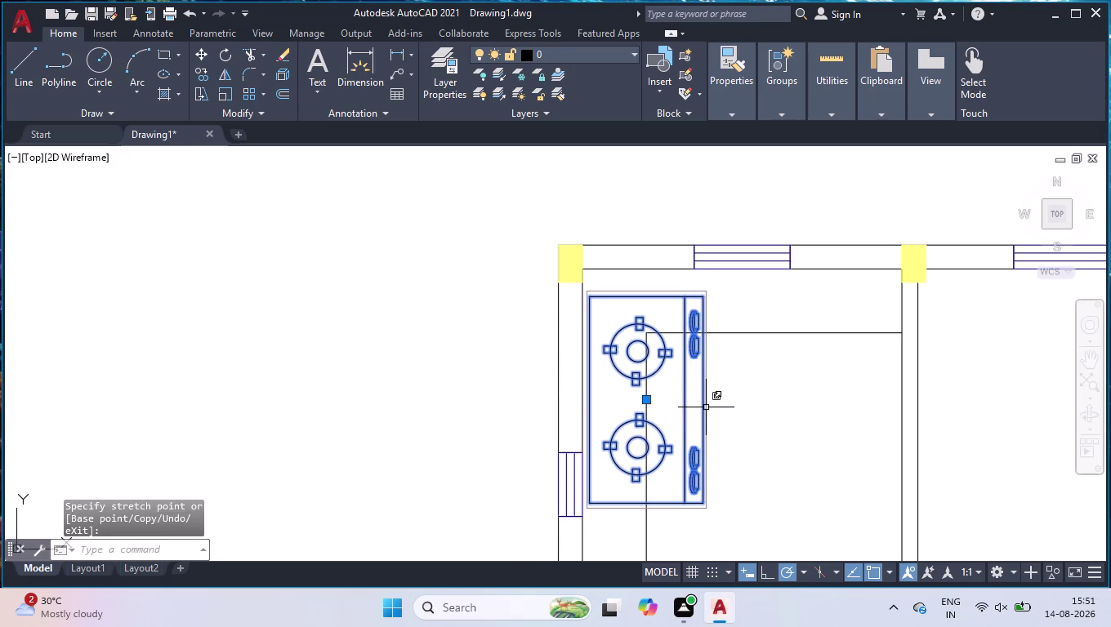
Scale the placed stove about its lower corner to fit the room.
key(s)
text(cal)
key(Return)
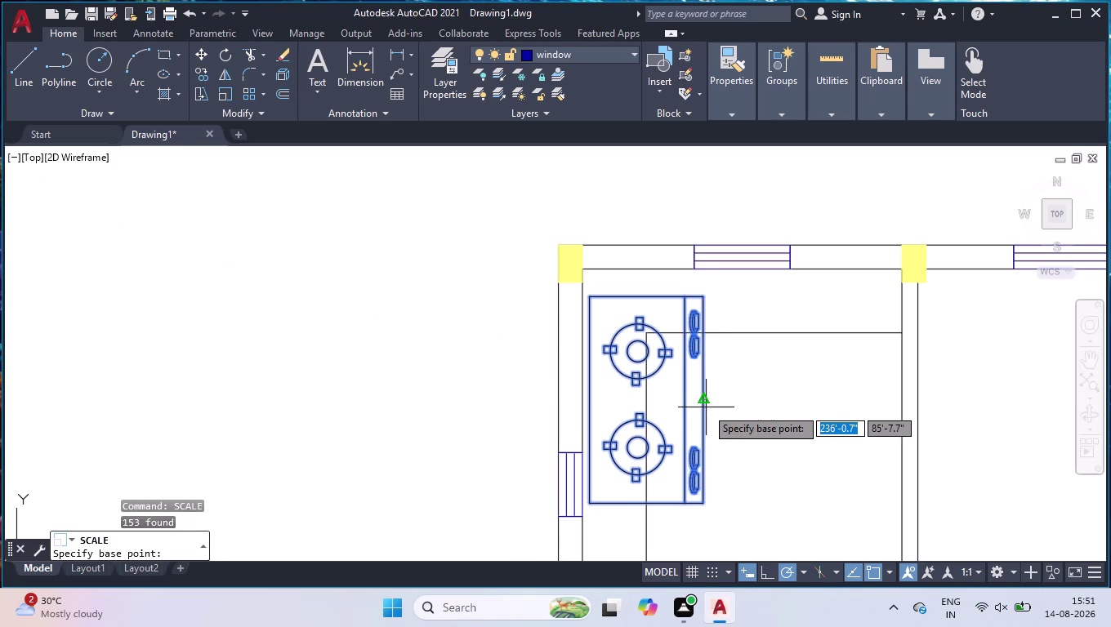
click(589, 499)
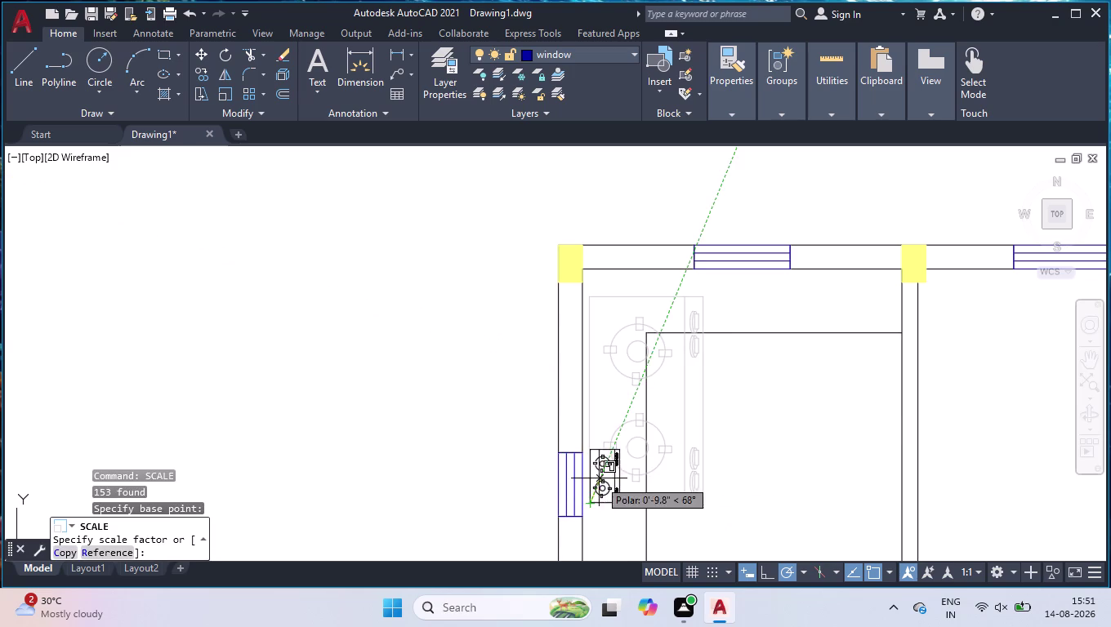
click(596, 452)
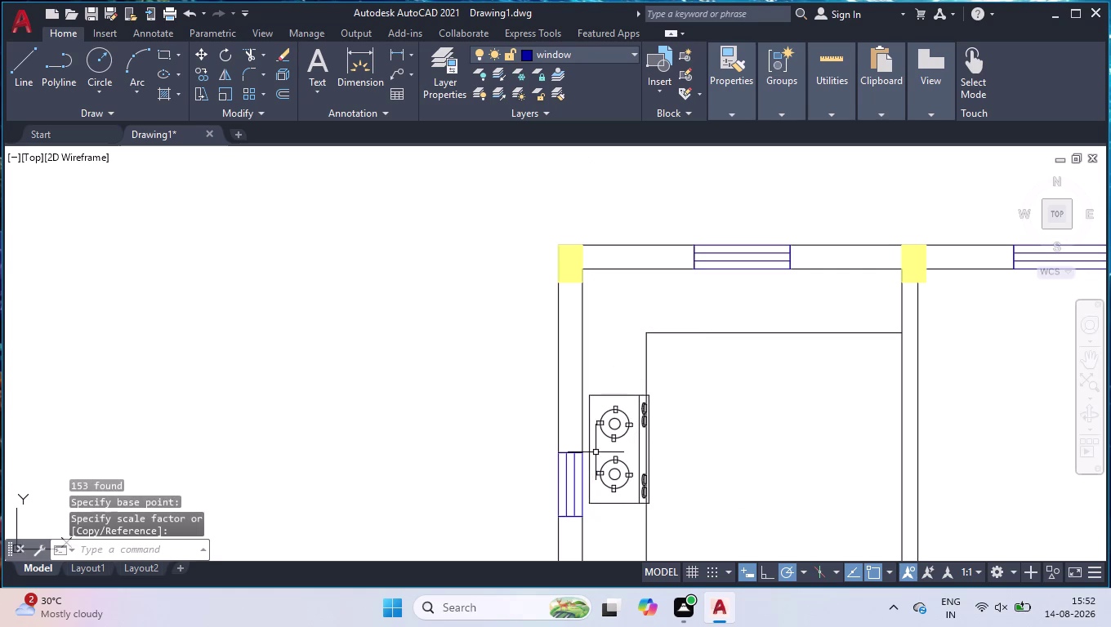
Move the two-burner hob to a new spot in the plan.
click(619, 436)
click(616, 451)
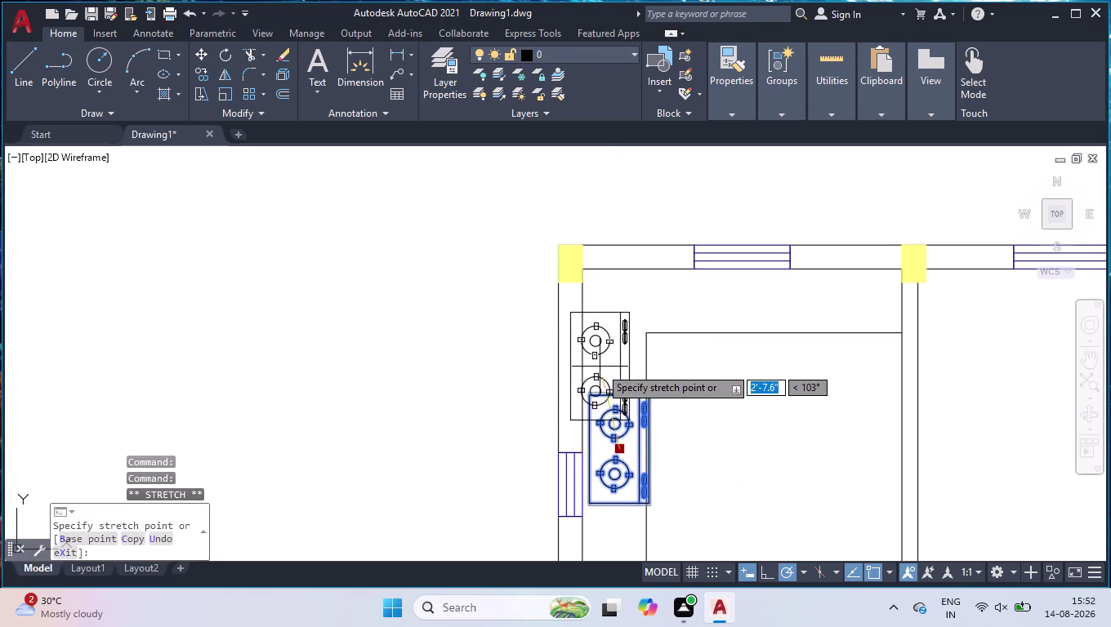
scroll(up, 3)
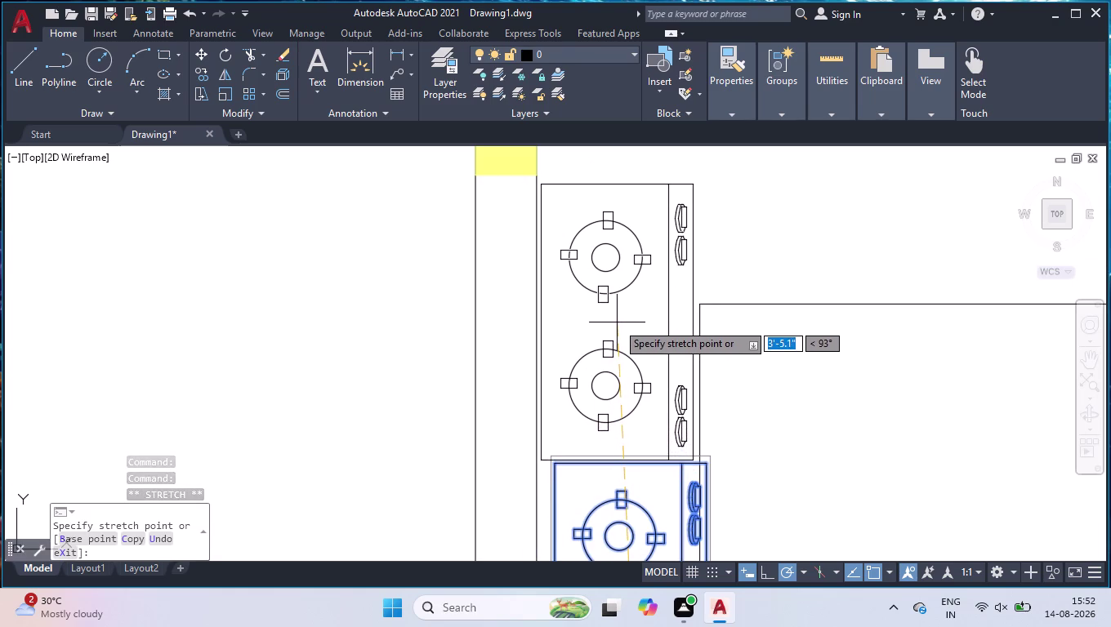
click(617, 323)
key(space)
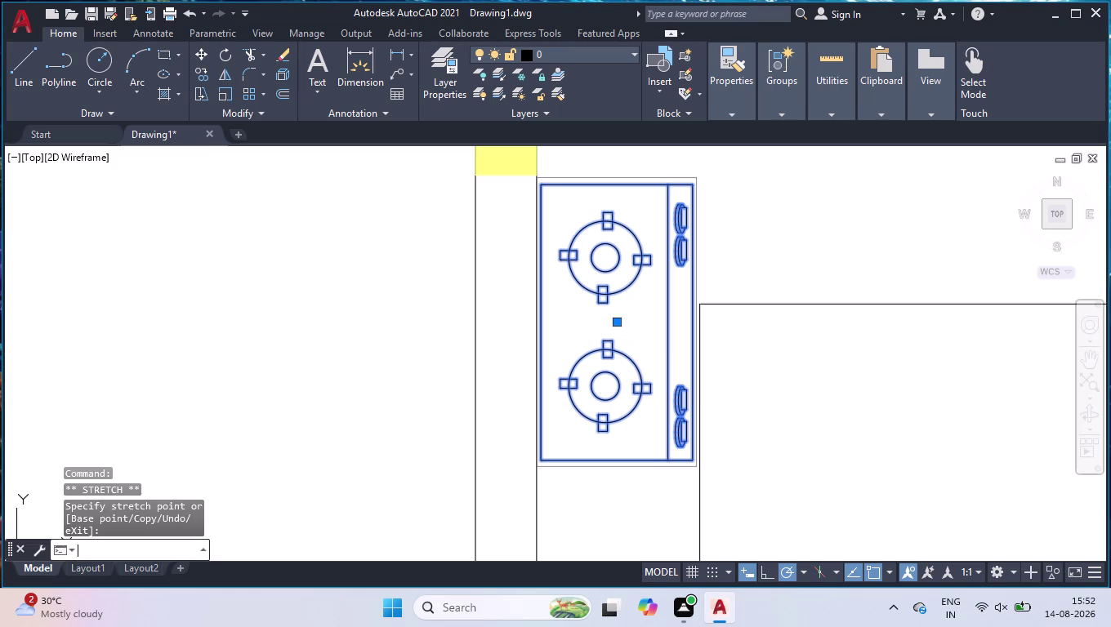
Rescale the hob from a new base point, undoing and reapplying the size.
key(space)
key(space)
key(space)
key(space)
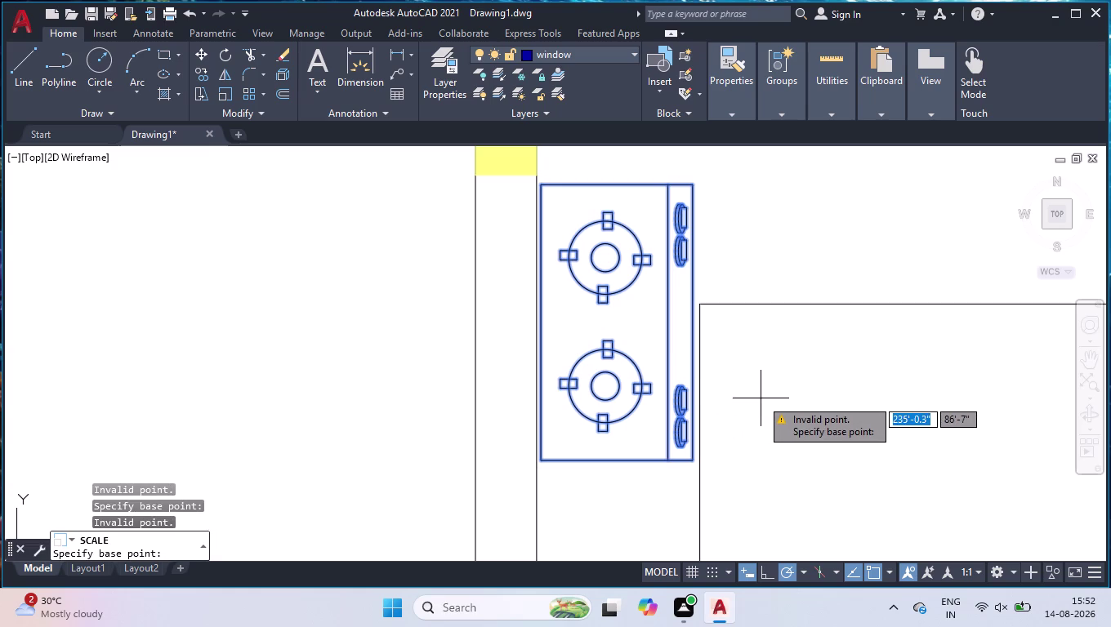
click(760, 399)
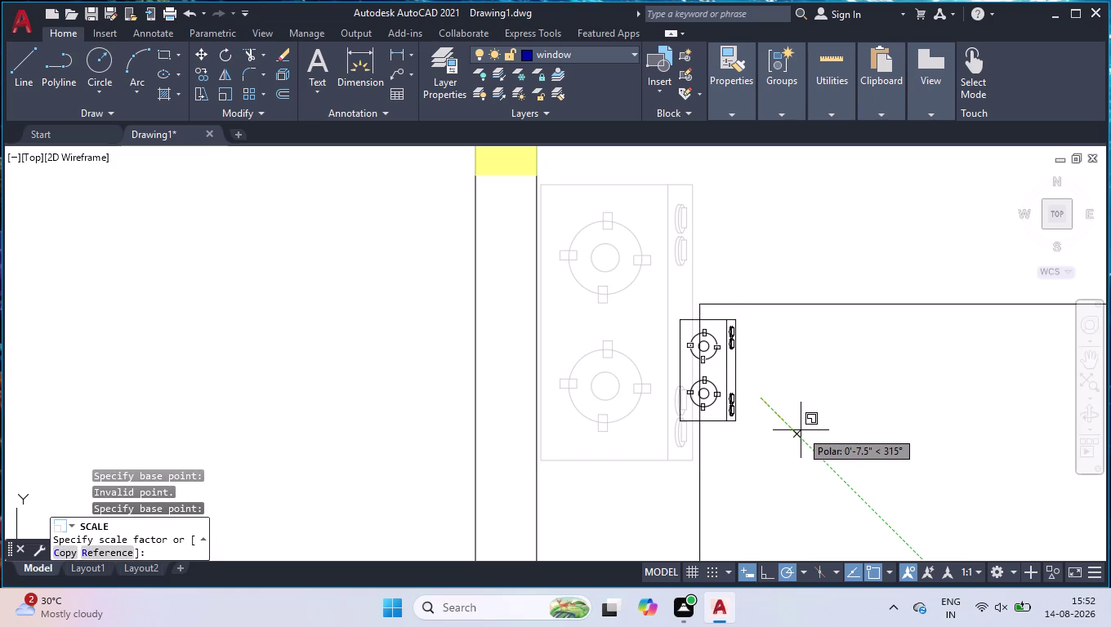
key(u)
key(Return)
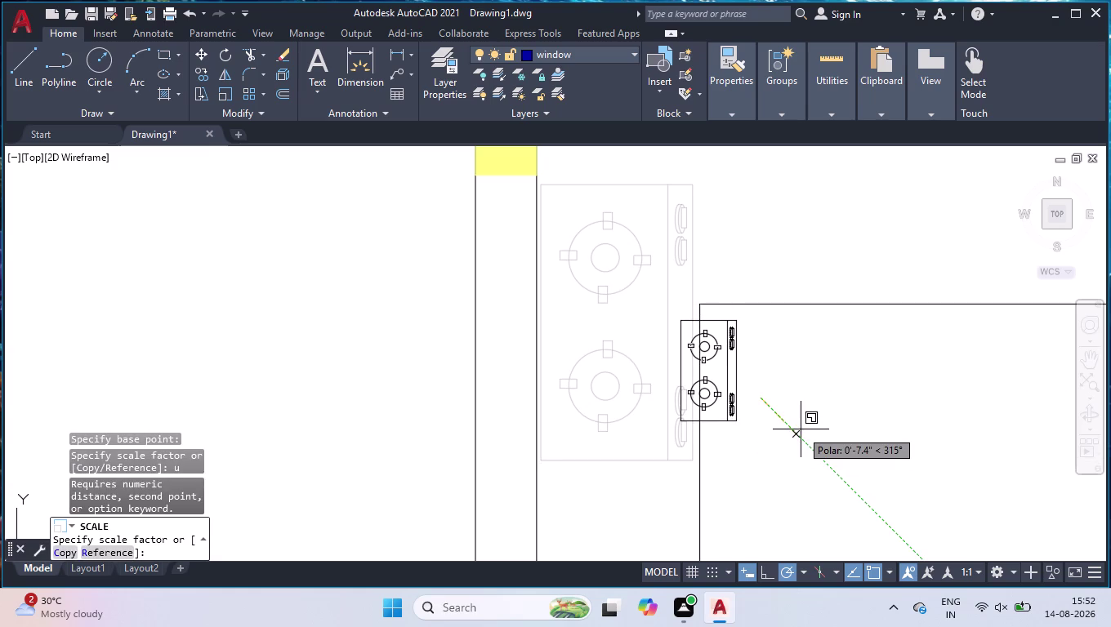
key(space)
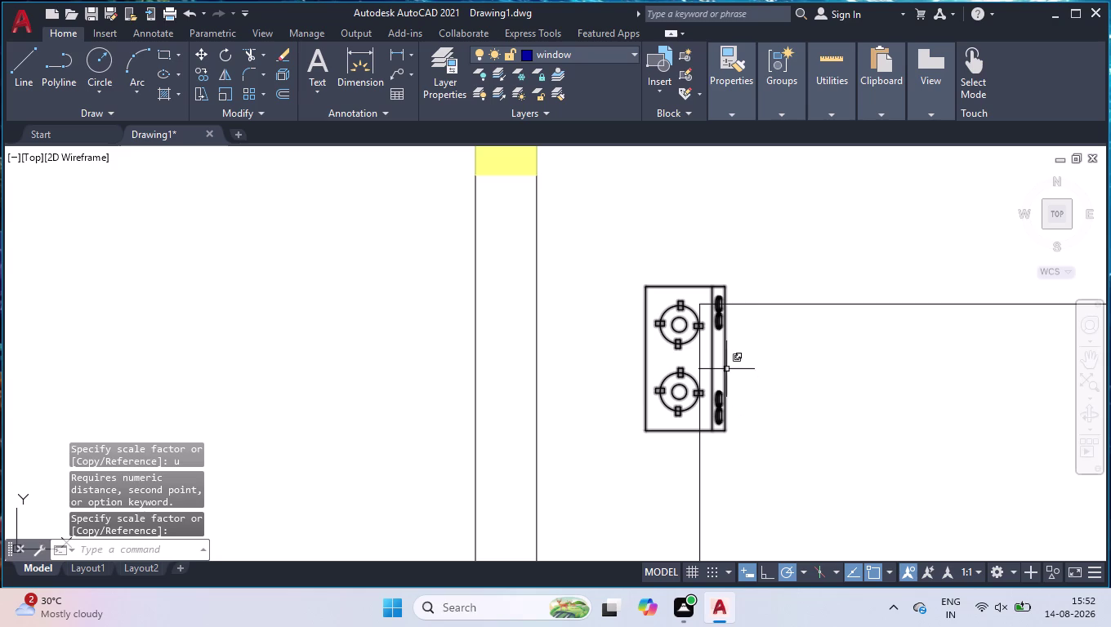
Move the hob against the kitchen's left wall and shrink it again.
click(734, 329)
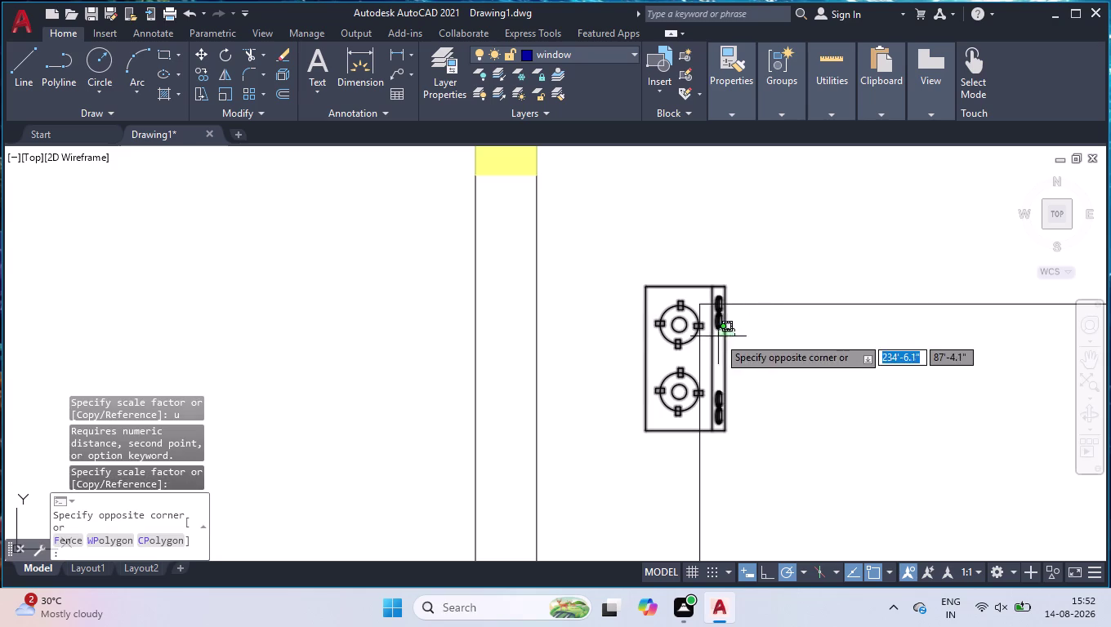
click(718, 337)
click(689, 360)
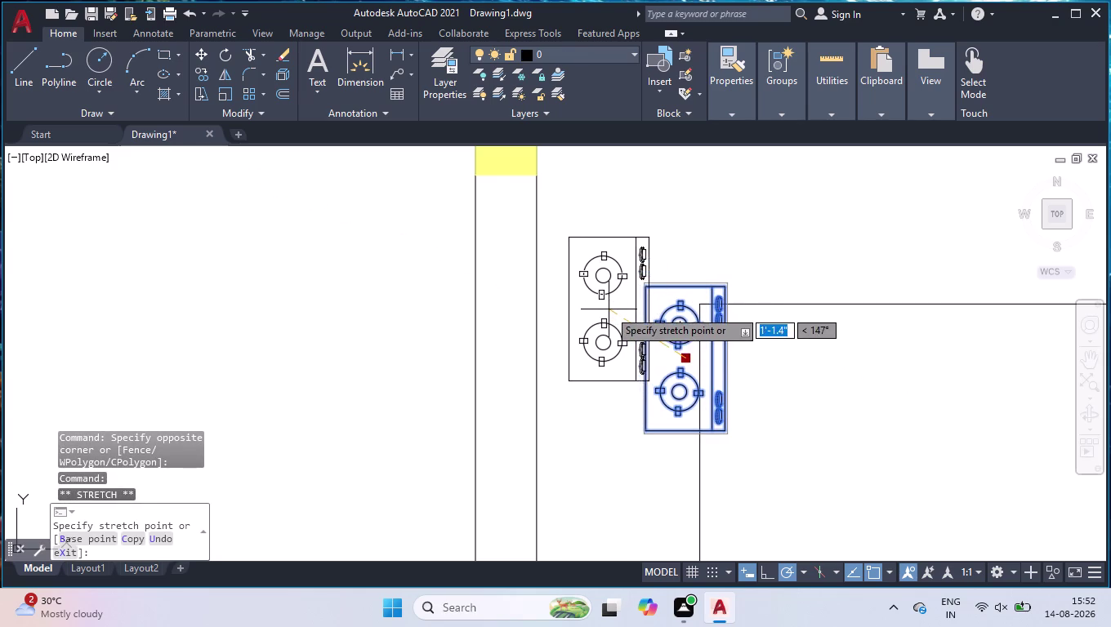
click(609, 309)
key(space)
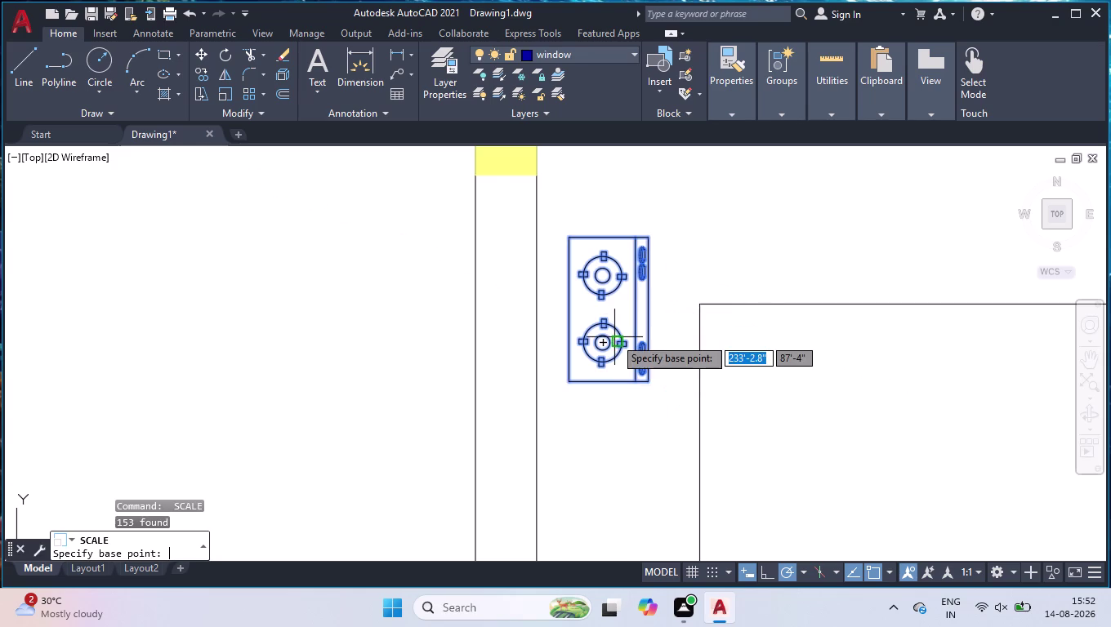
click(568, 378)
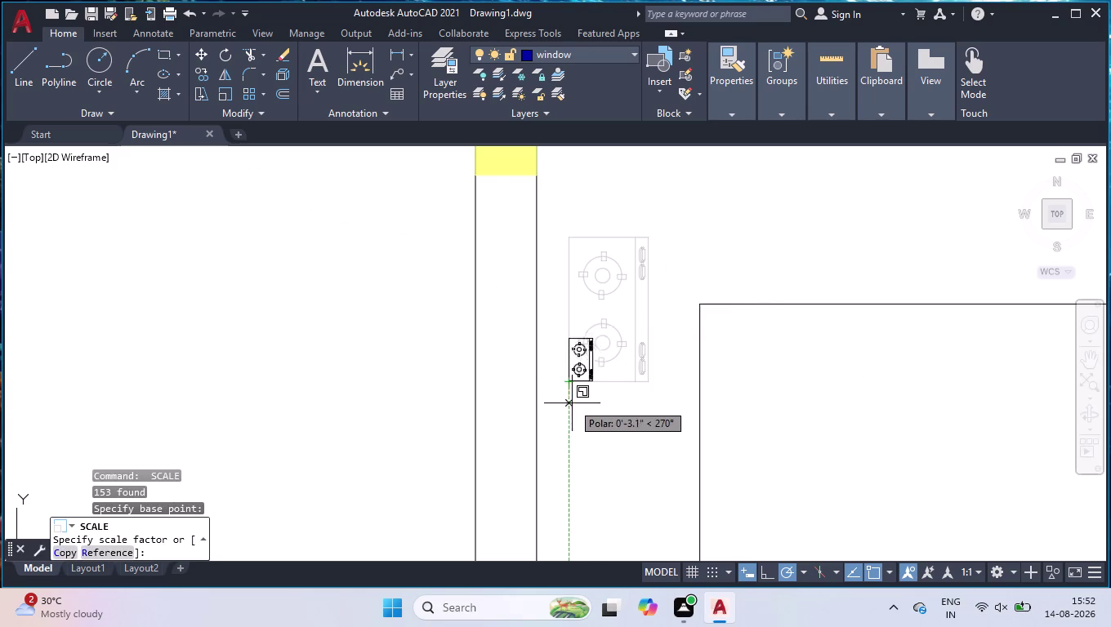
click(579, 507)
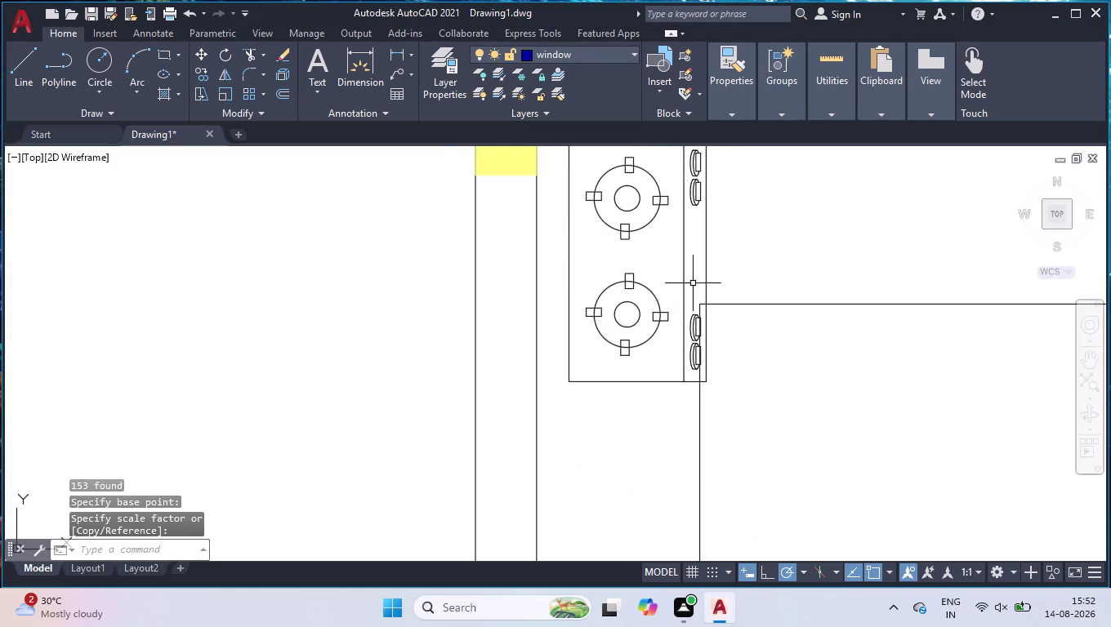
Move the two-burner hob into the kitchen's top-left corner, snug against both walls.
scroll(up, 3)
scroll(down, 3)
scroll(up, 3)
scroll(down, 3)
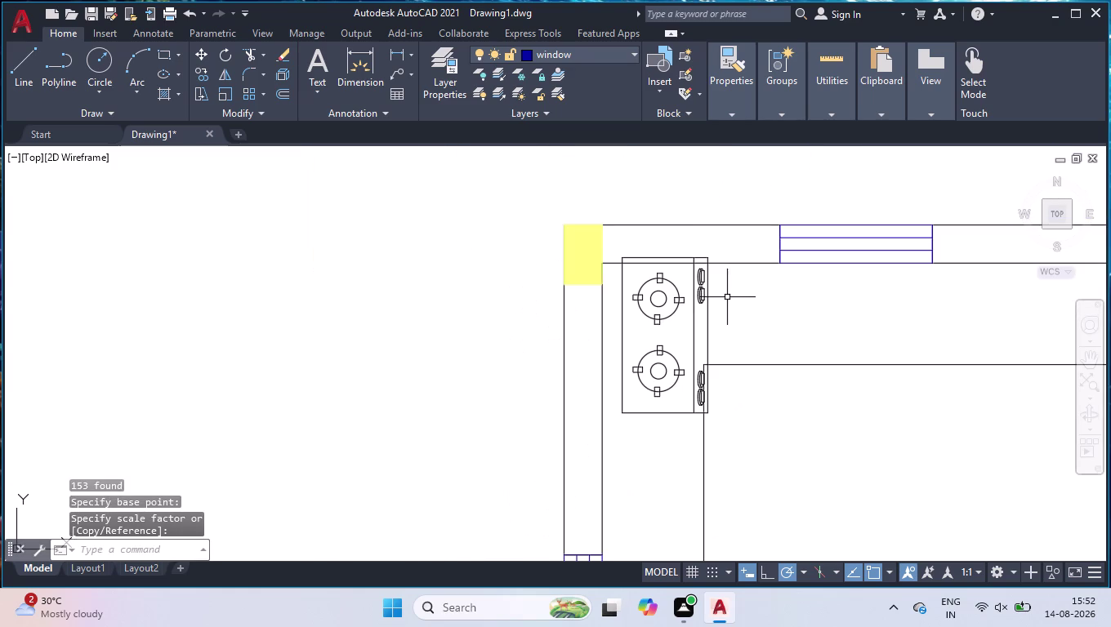
click(727, 297)
click(646, 350)
click(666, 334)
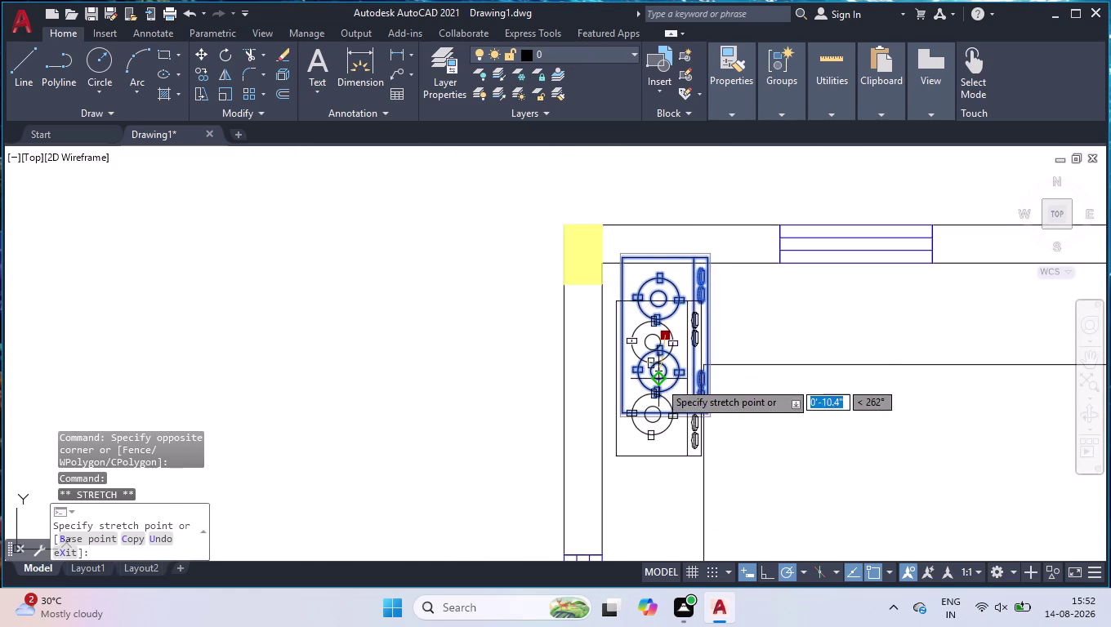
scroll(up, 3)
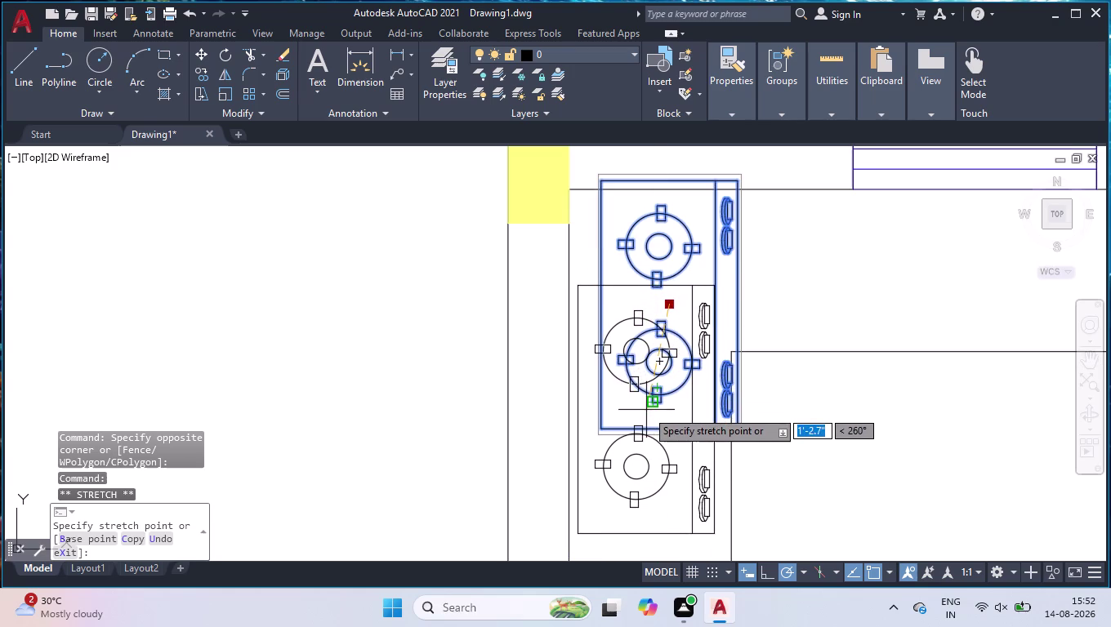
click(646, 410)
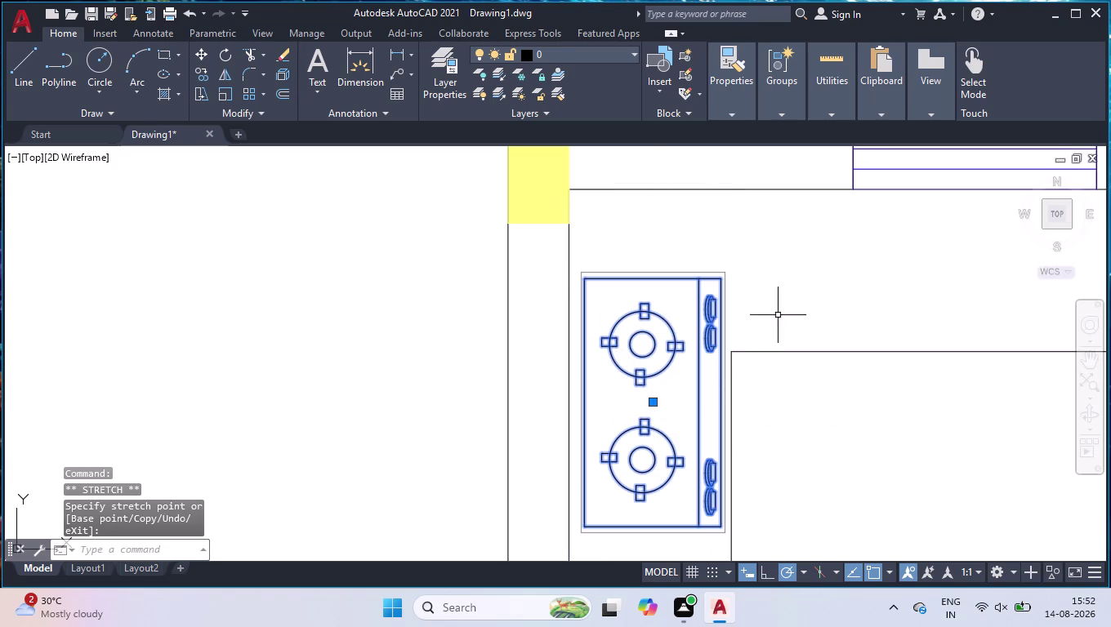
scroll(down, 3)
click(803, 296)
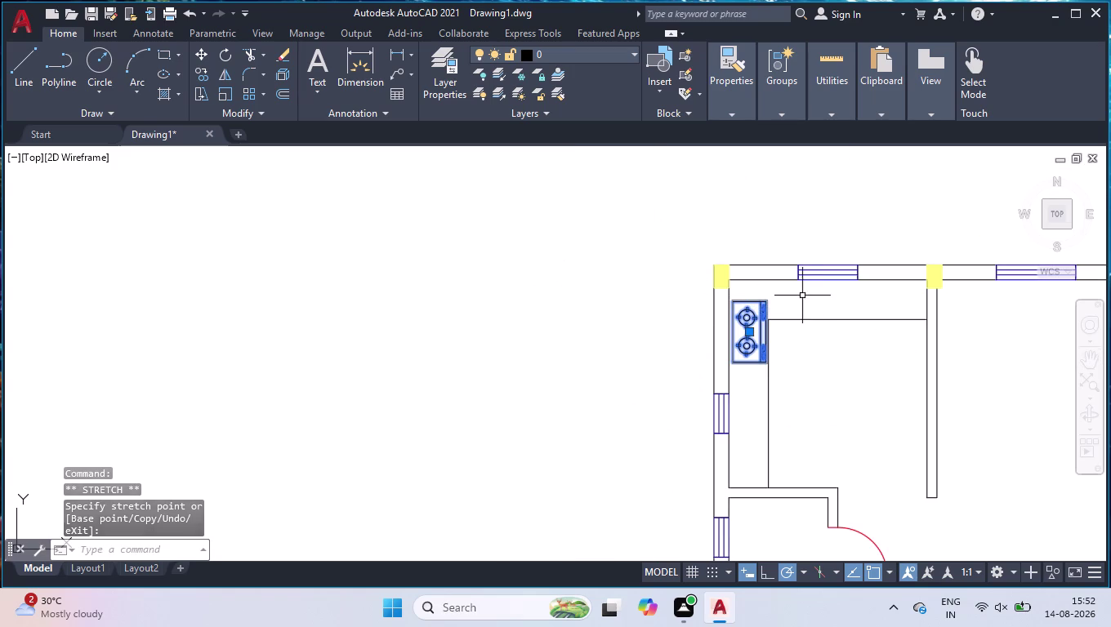
click(741, 362)
Zoom and pan the view over to the wardrobe and washbasin symbols.
scroll(down, 3)
scroll(up, 3)
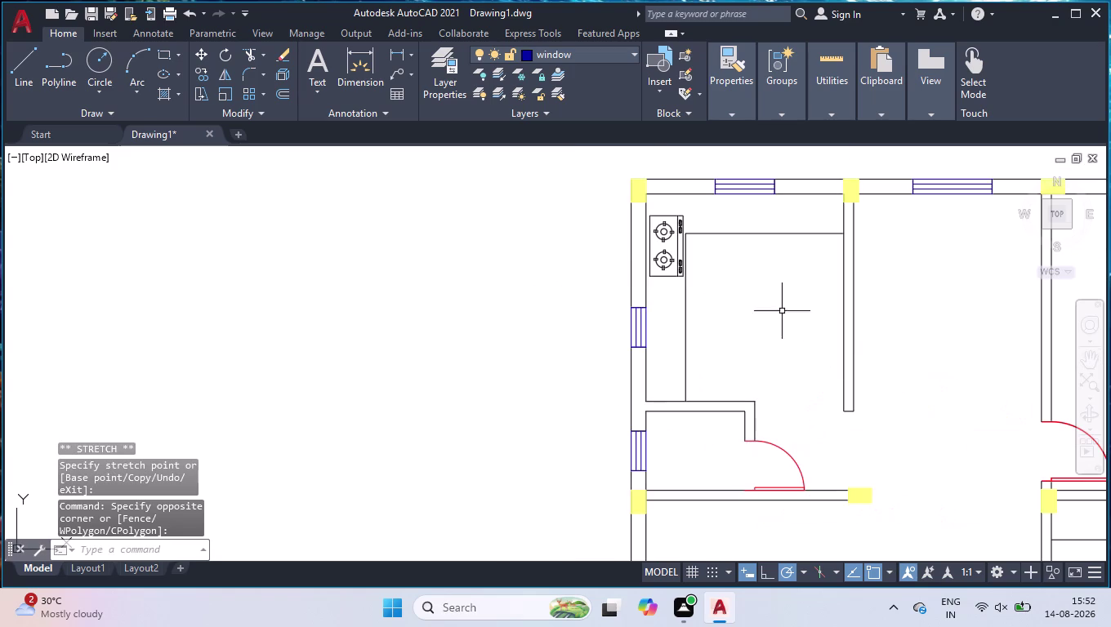
scroll(down, 3)
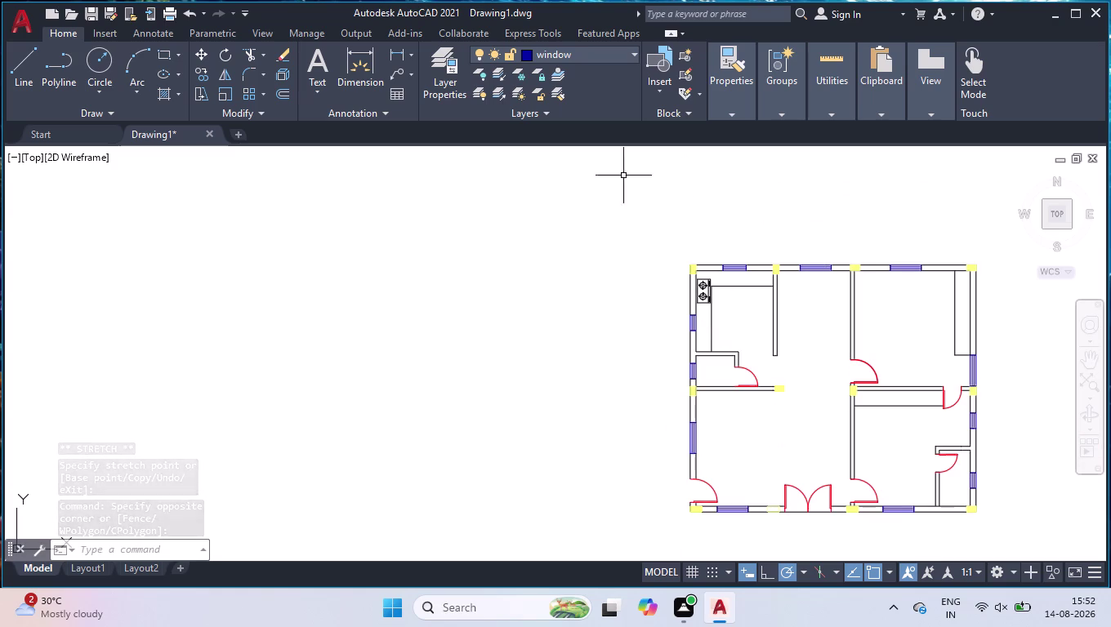
scroll(down, 3)
scroll(down, 3)
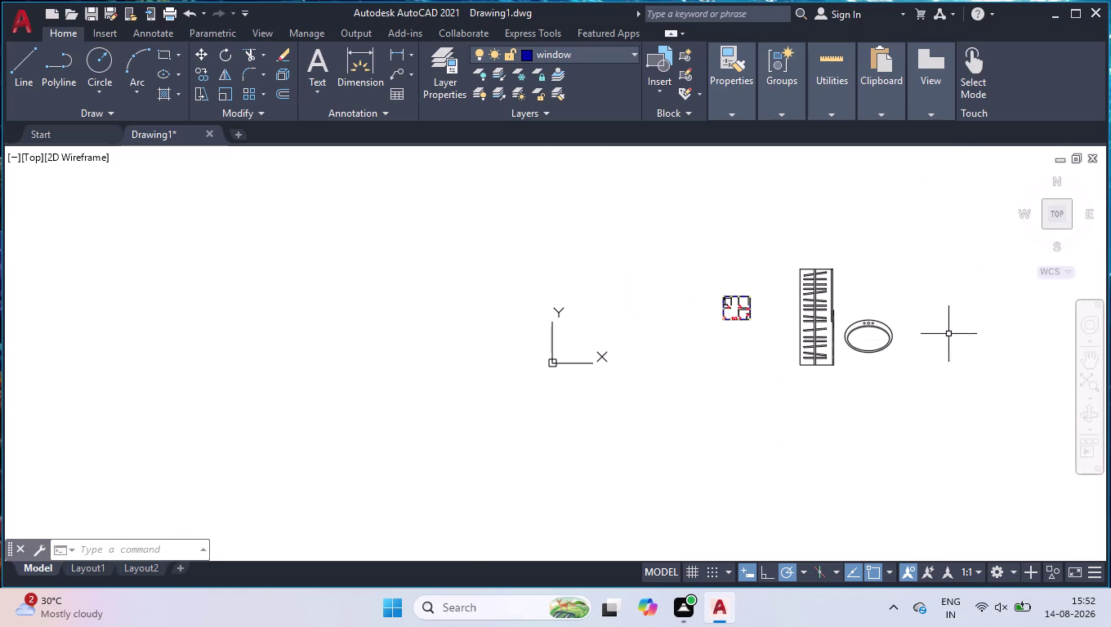
Group the oval washbasin's parts into a single object.
drag(939, 301, 942, 332)
click(852, 388)
scroll(up, 3)
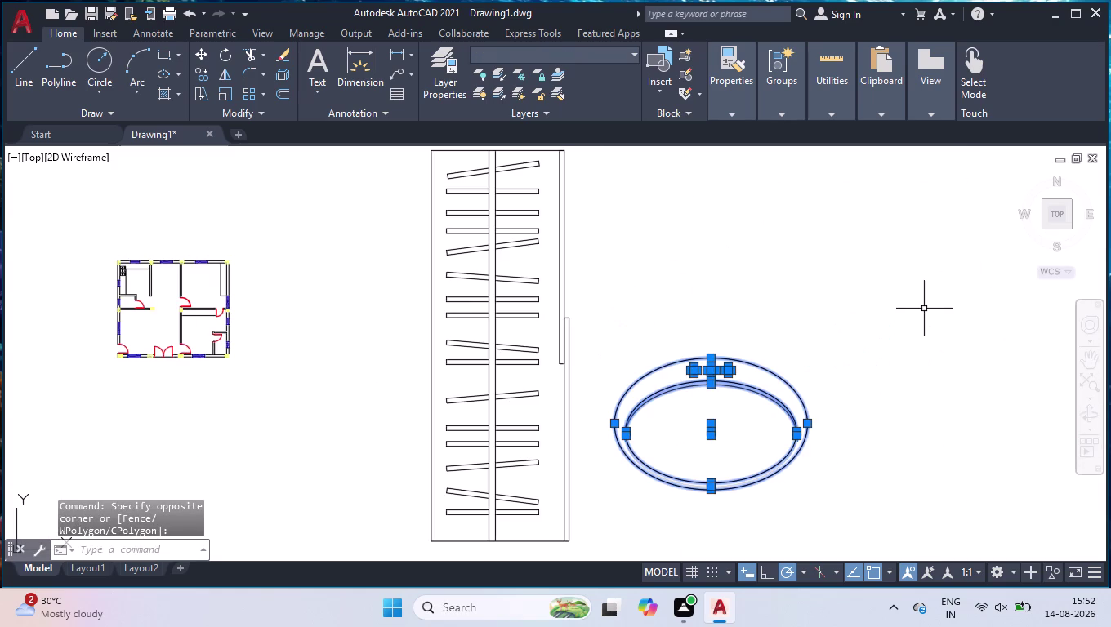
text(group)
key(Return)
Rotate the washbasin 90 degrees about a base point so it stands upright.
text(ro)
key(Return)
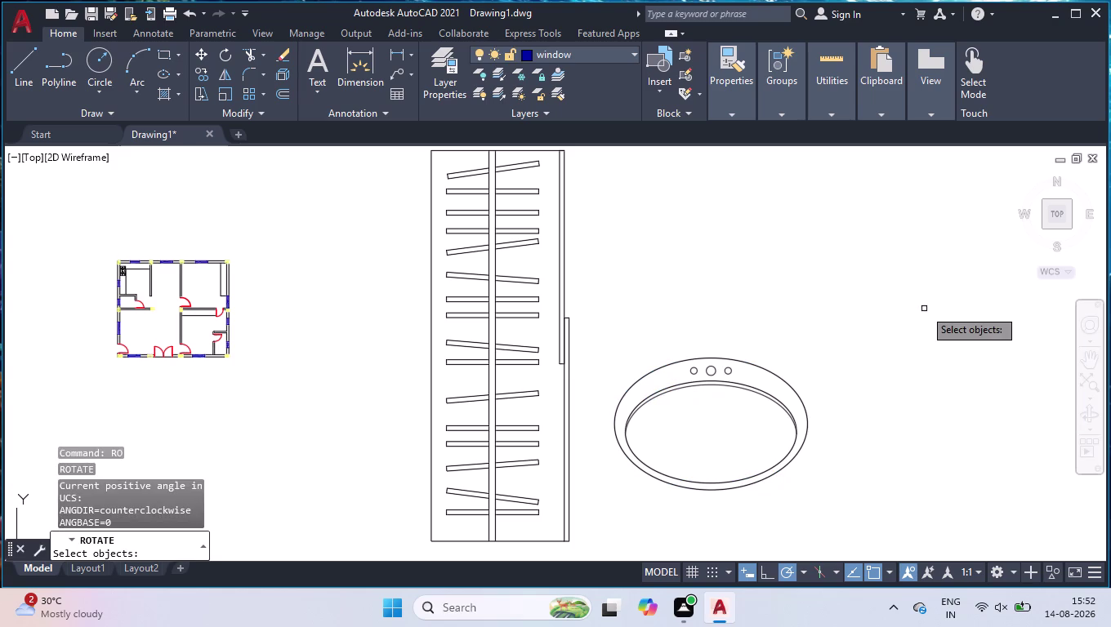
click(953, 273)
click(766, 513)
key(Return)
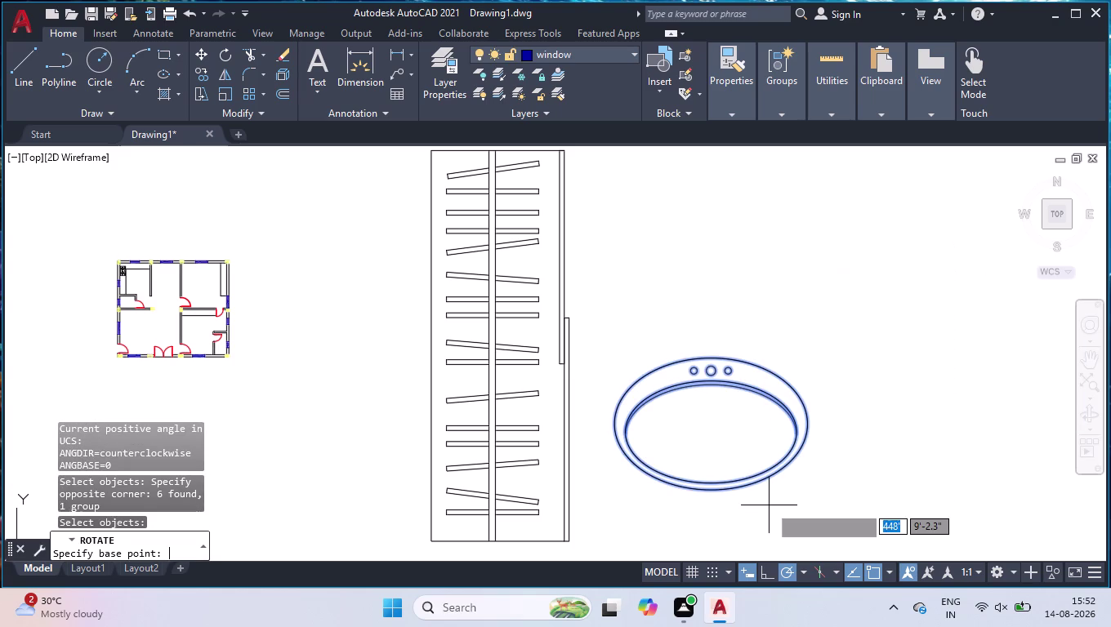
click(711, 436)
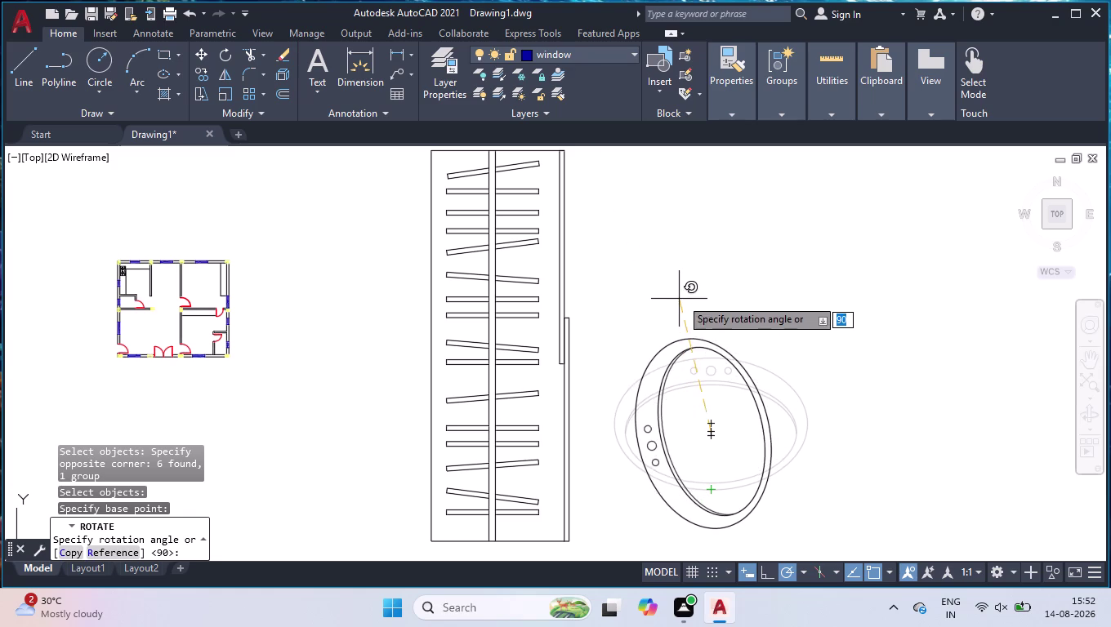
click(717, 272)
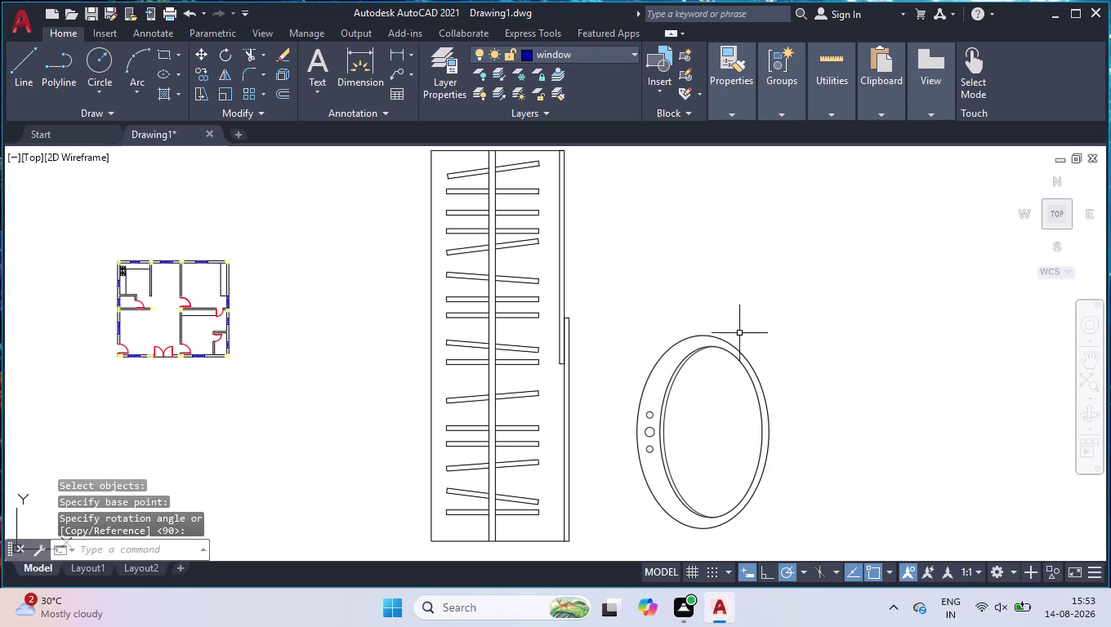
click(750, 335)
click(735, 375)
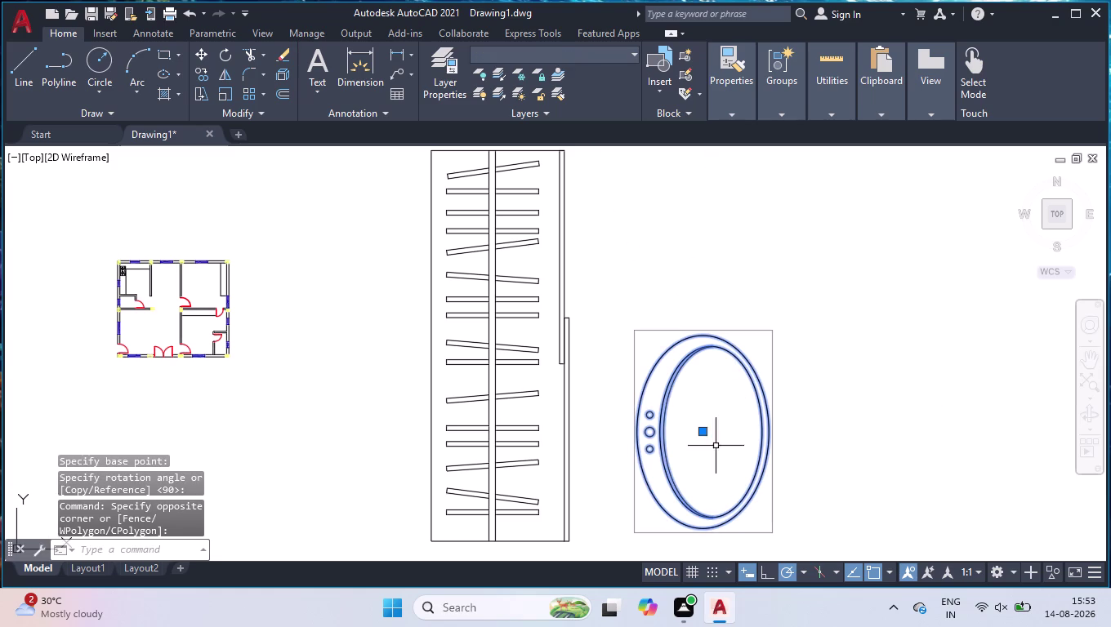
Begin scaling the washbasin from a base point and select the oval fixture.
text(scal)
key(Return)
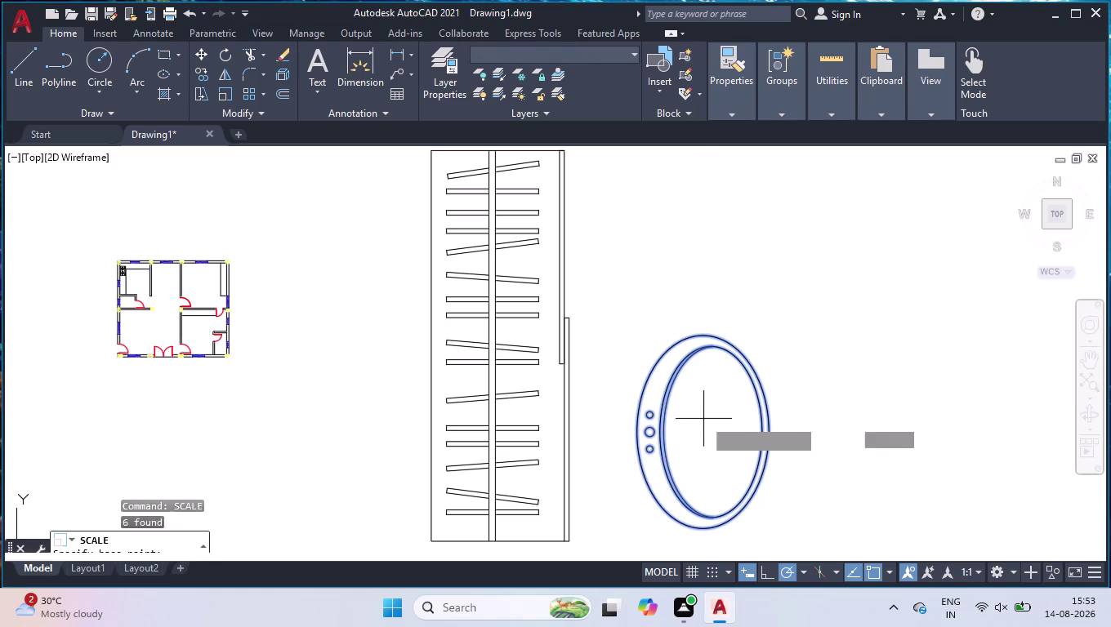
click(704, 534)
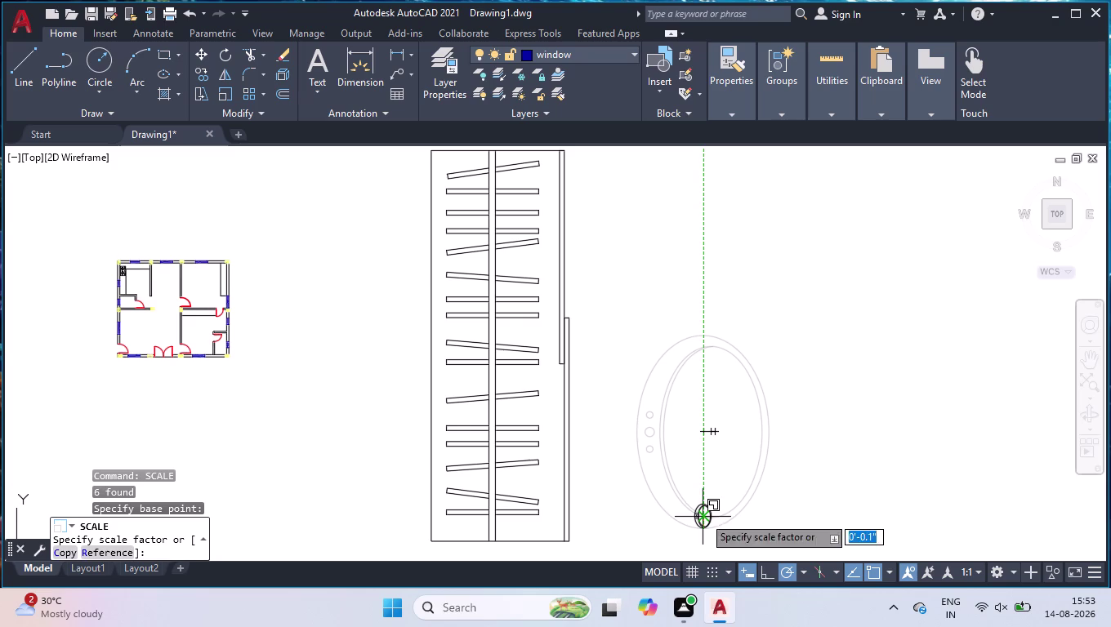
click(703, 509)
click(712, 480)
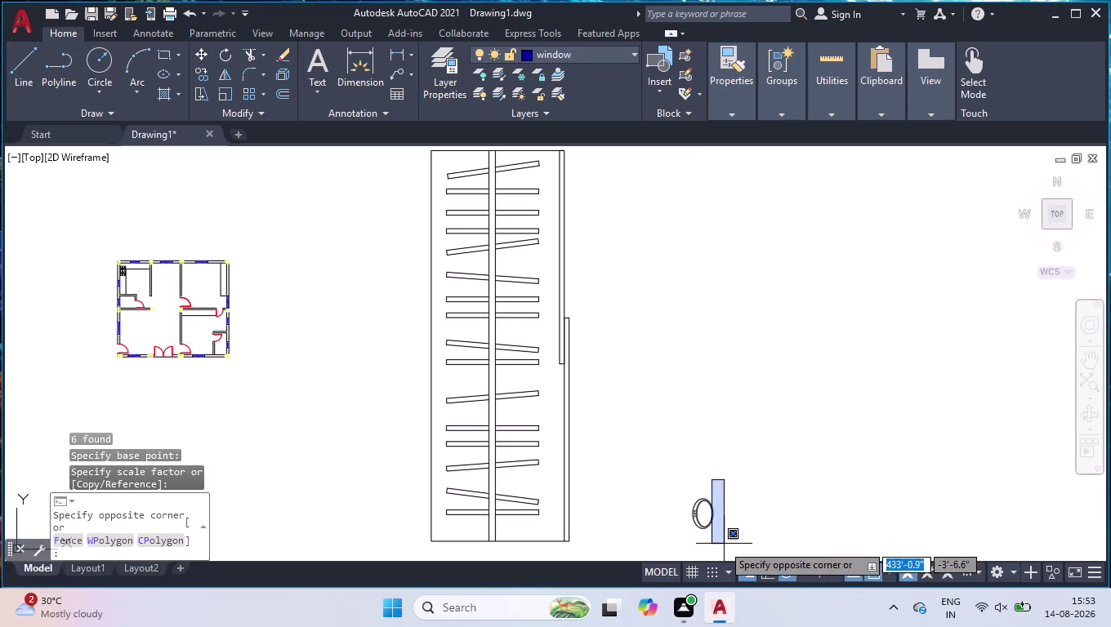
click(693, 542)
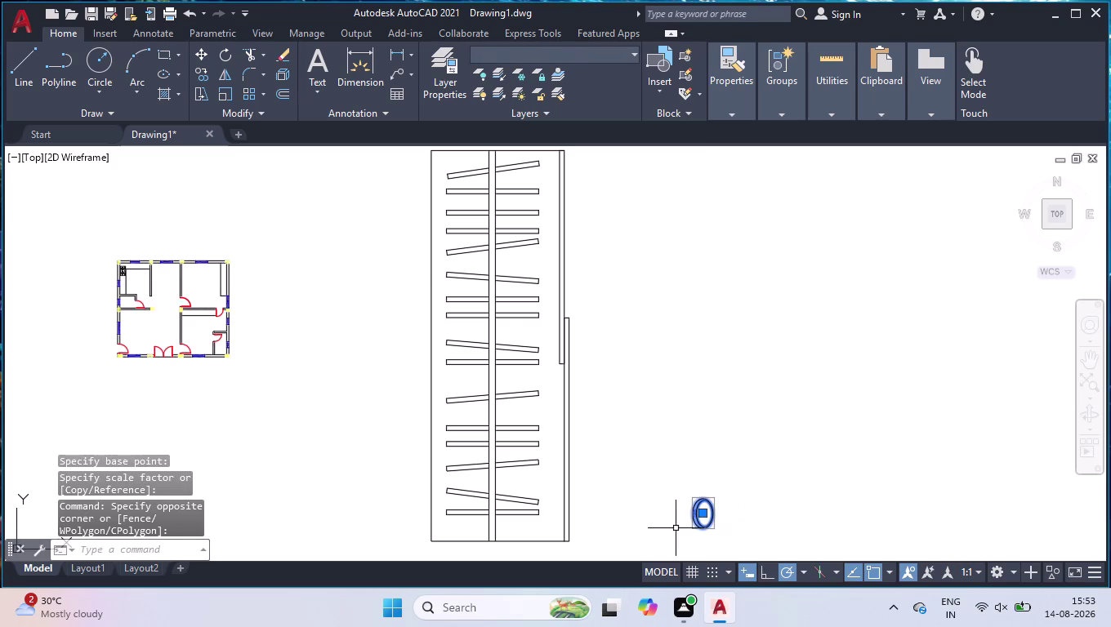
Drag the oval fixture into the floor plan.
scroll(up, 3)
click(715, 475)
scroll(down, 3)
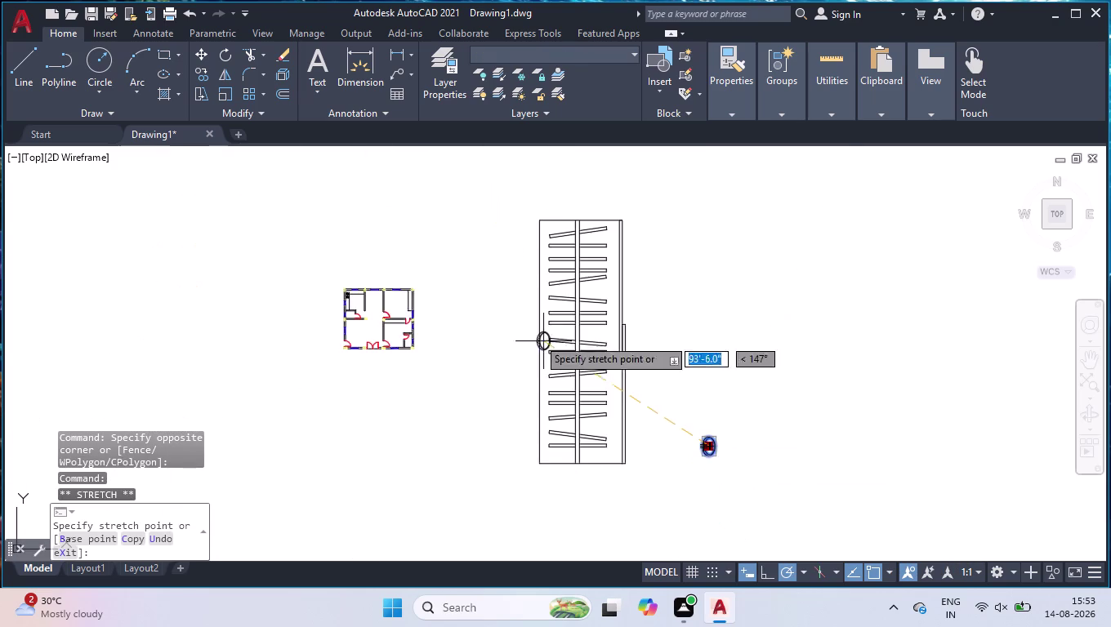
scroll(up, 3)
scroll(up, 3)
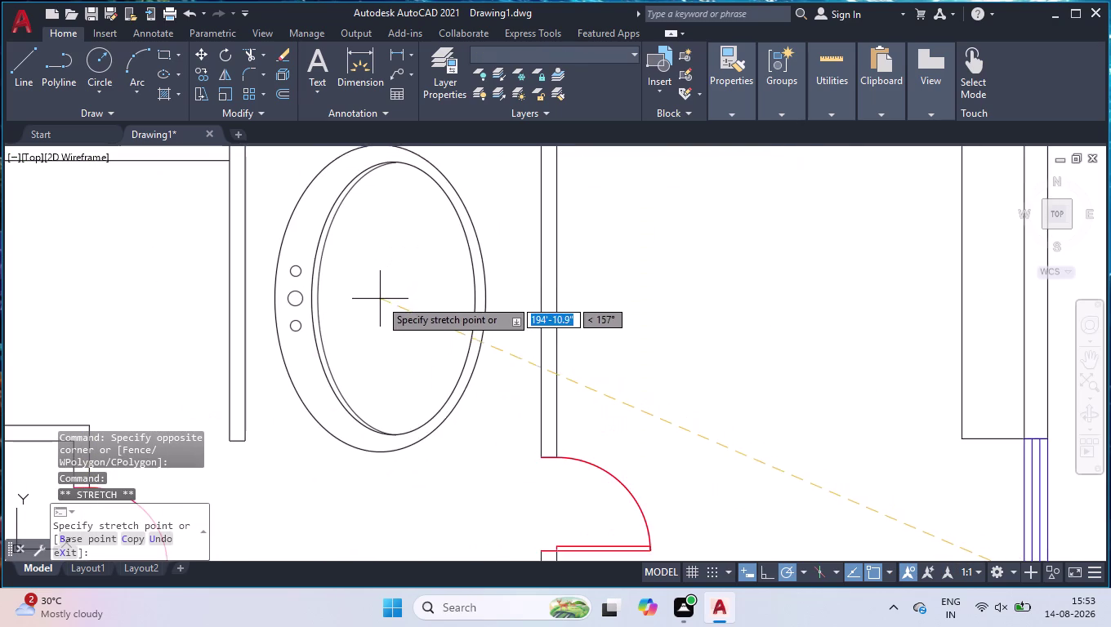
scroll(down, 3)
click(367, 281)
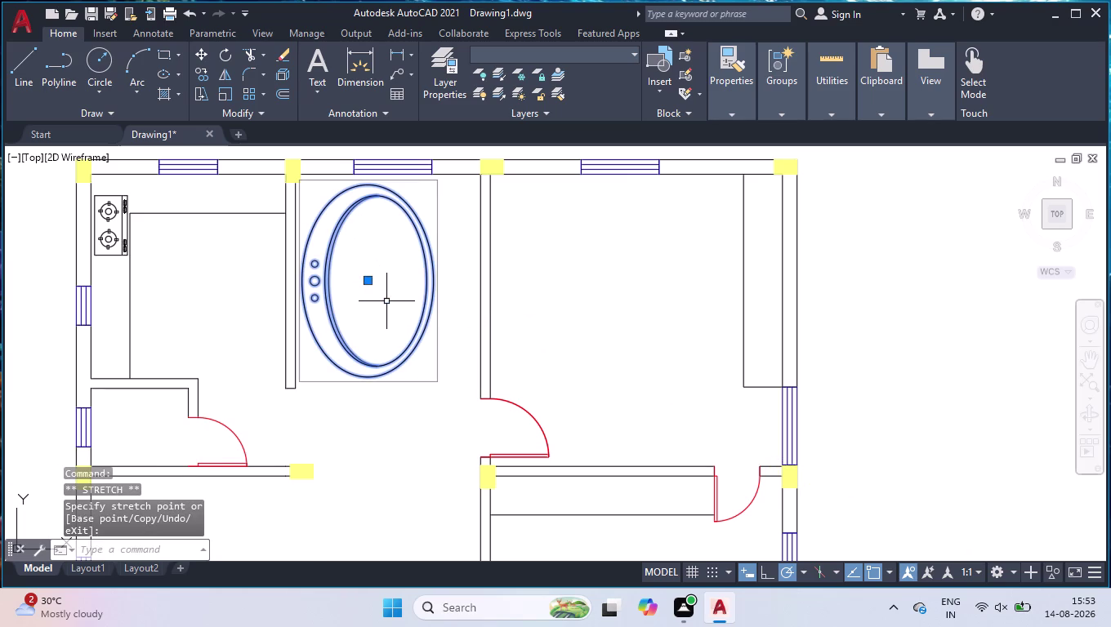
Scale the oval fixture down about its centre.
text(scal)
key(Return)
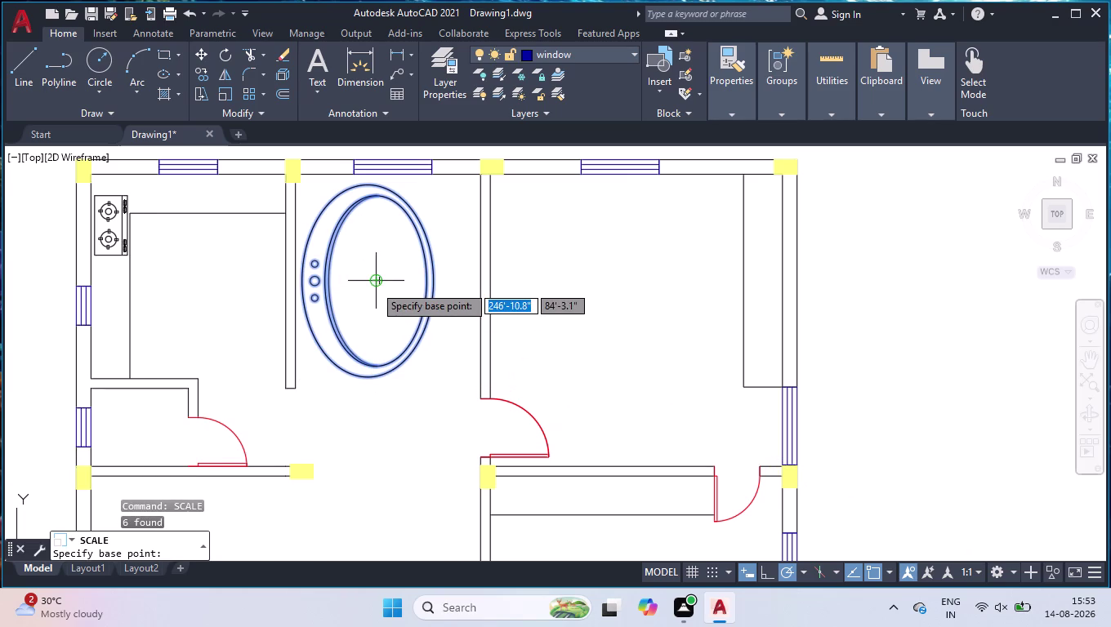
click(374, 285)
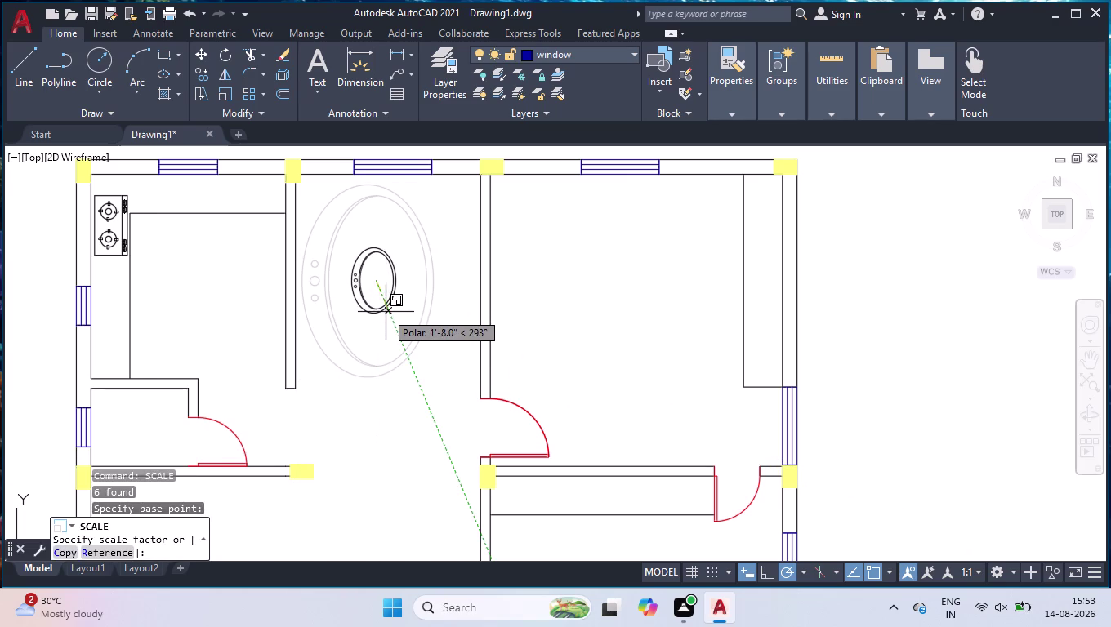
click(386, 312)
Move the shrunken fixture against the room's top wall.
click(355, 271)
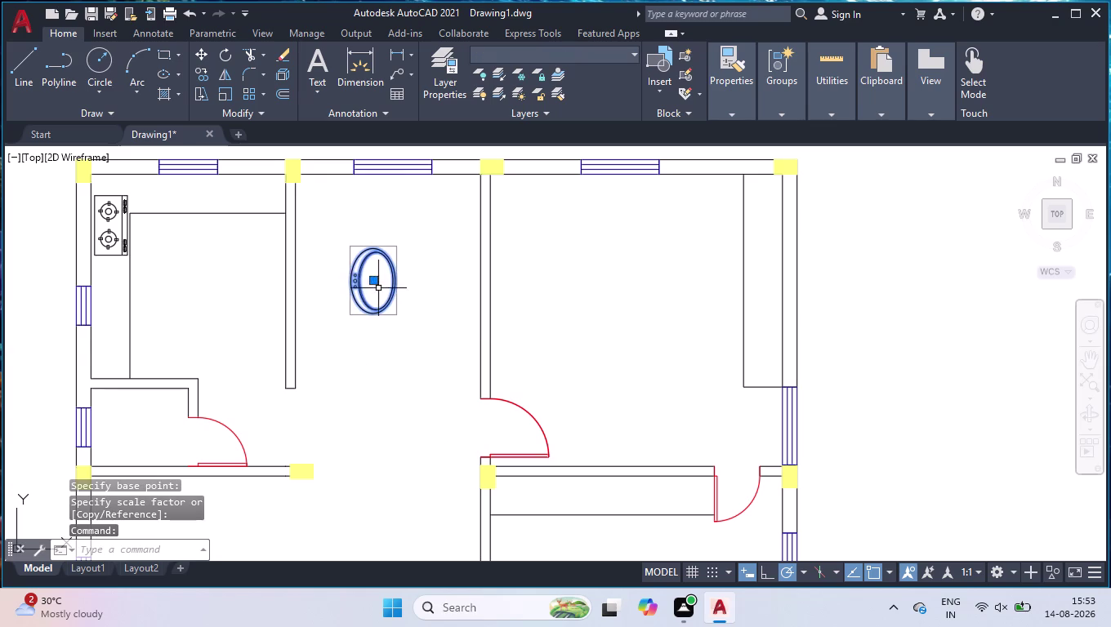
click(372, 281)
scroll(up, 3)
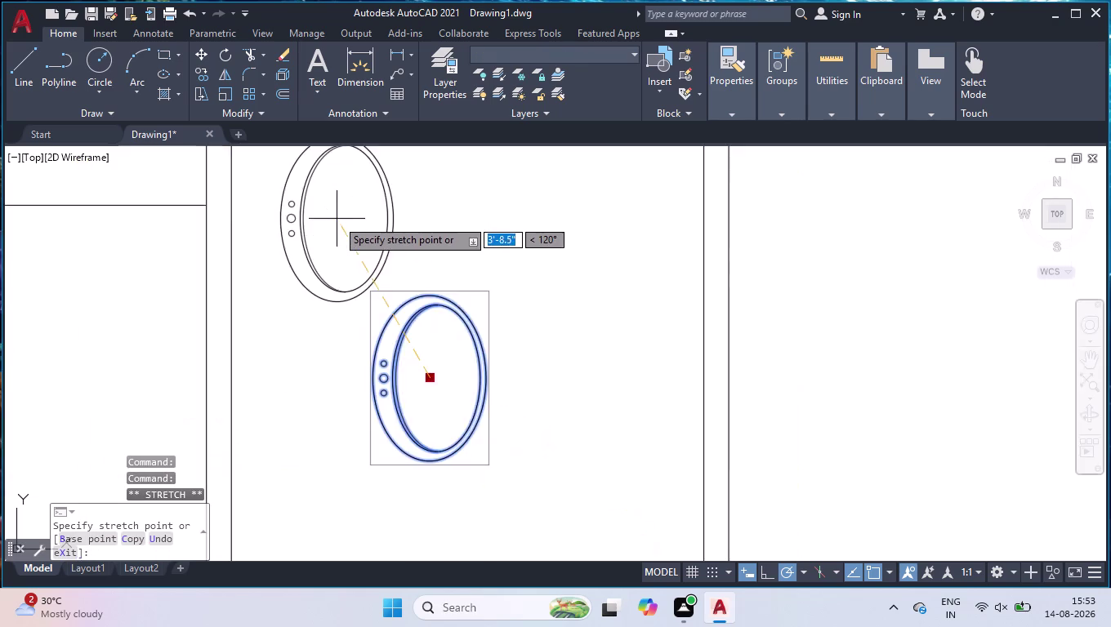
scroll(down, 3)
scroll(down, 3)
scroll(up, 3)
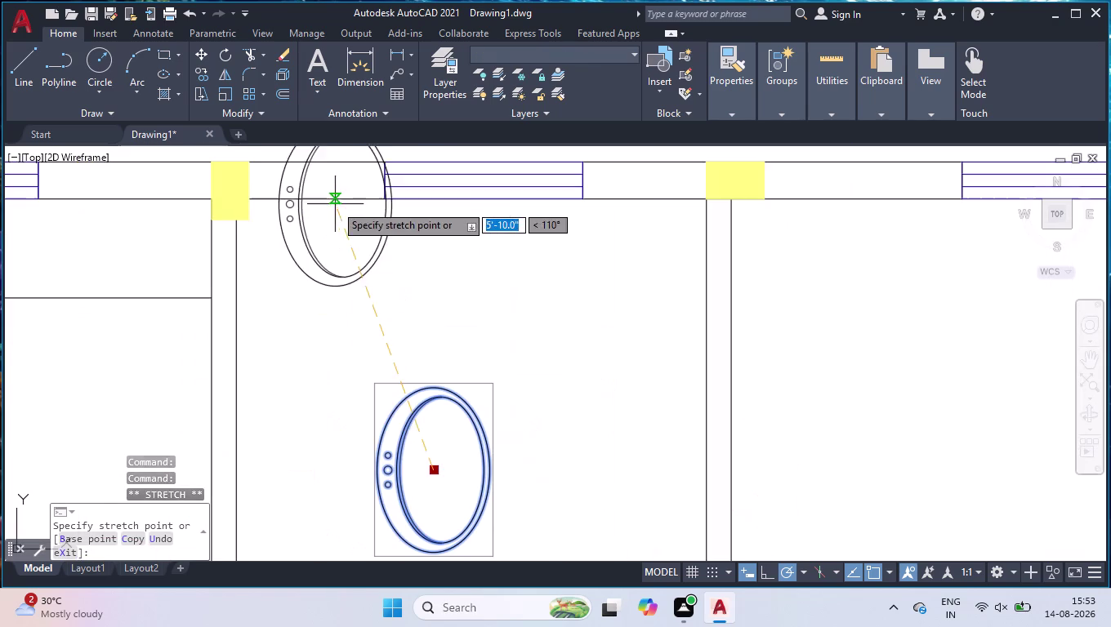
click(301, 289)
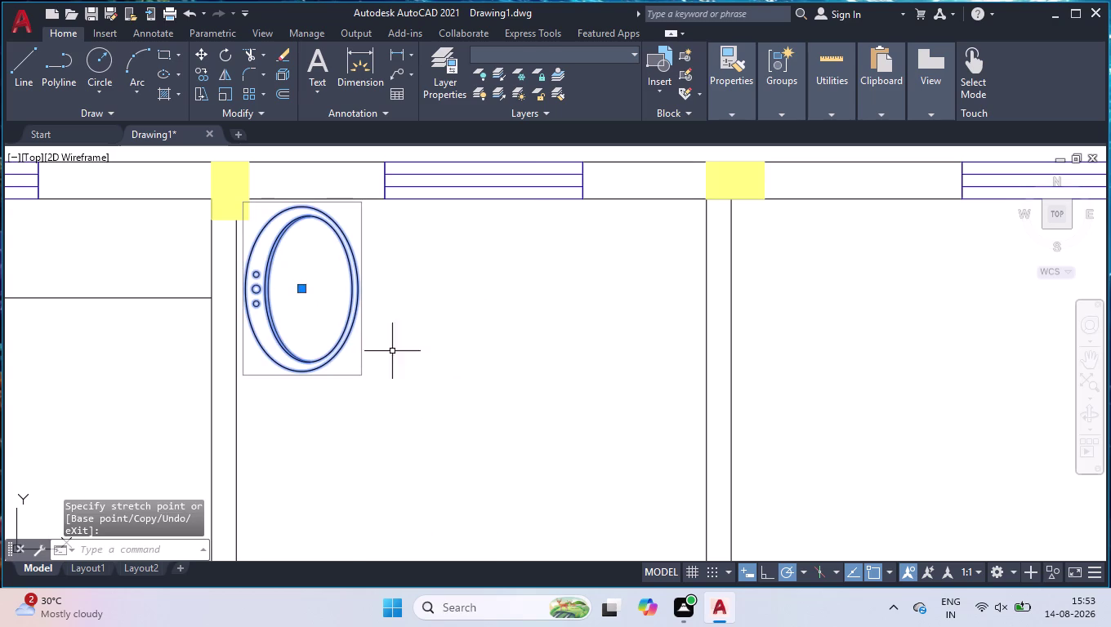
Window-select the area beside the placed fixture.
scroll(down, 3)
click(447, 324)
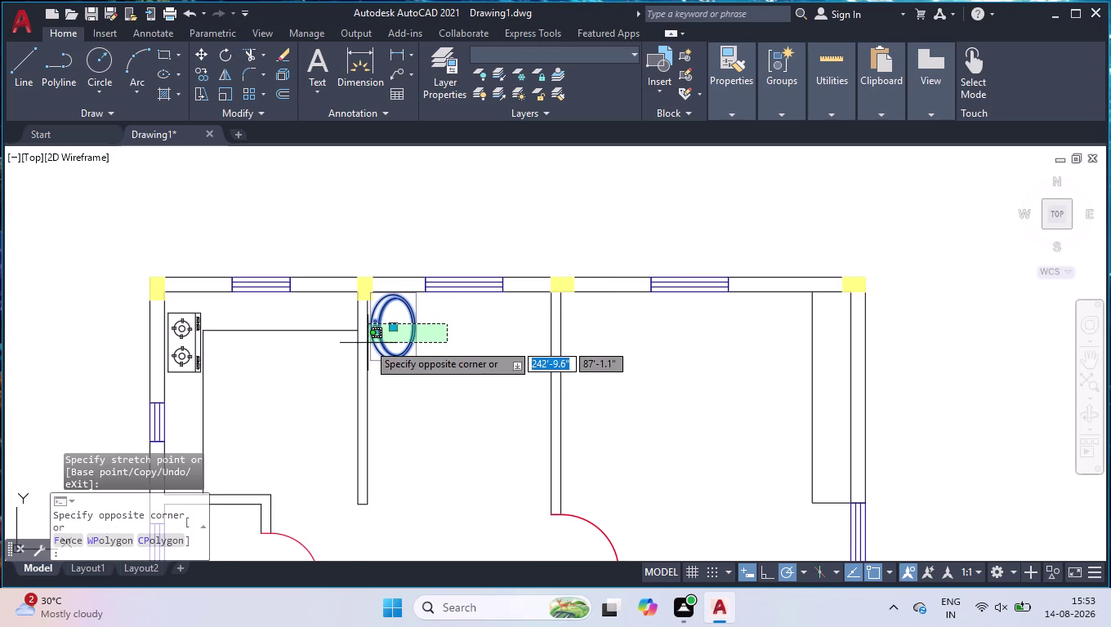
click(380, 343)
scroll(down, 3)
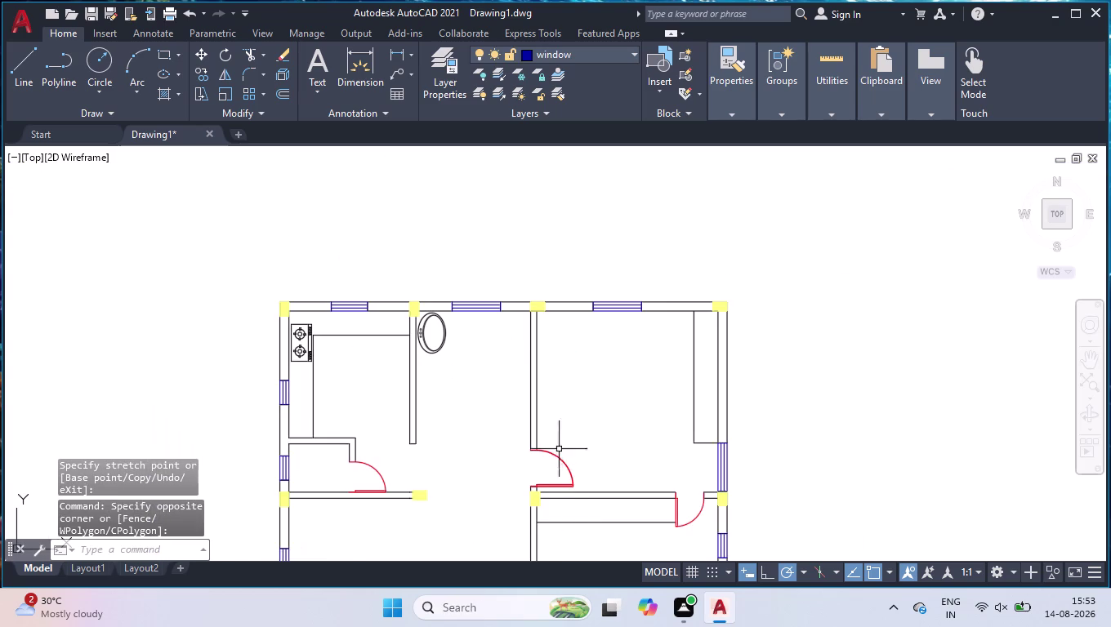
scroll(down, 3)
scroll(down, 3)
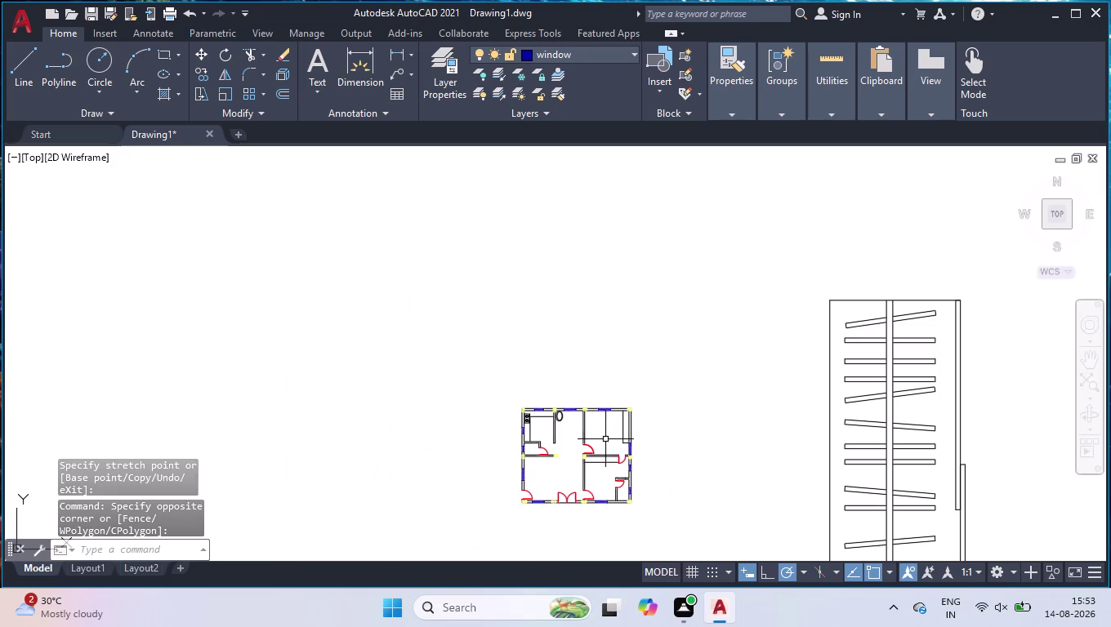
Group all of the wardrobe's lines into one object.
scroll(down, 3)
drag(878, 294, 881, 301)
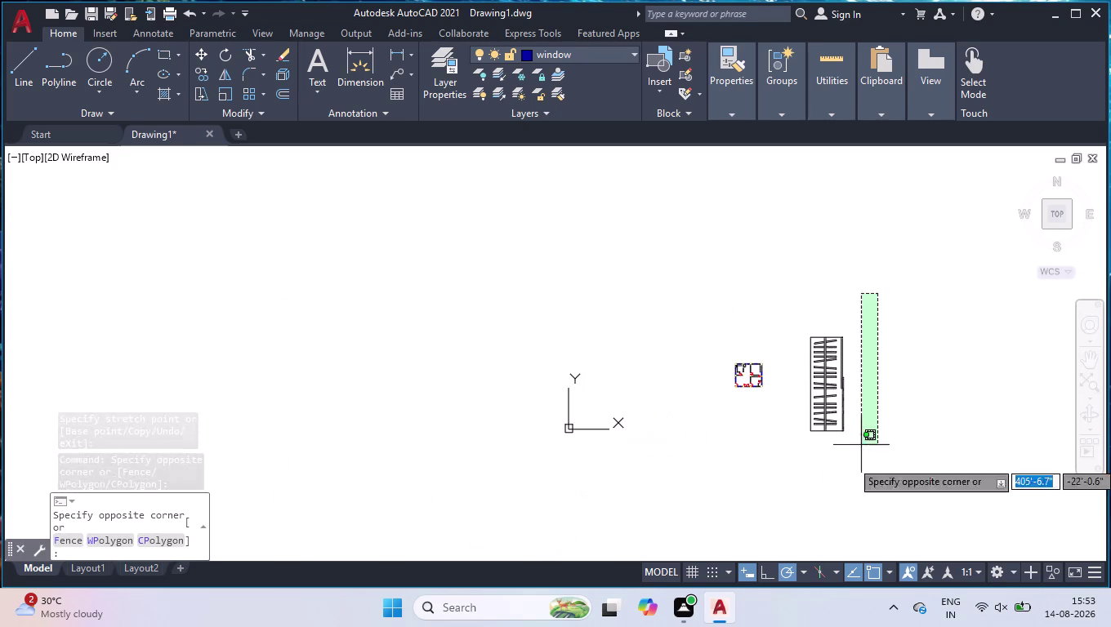
click(790, 506)
text(gr)
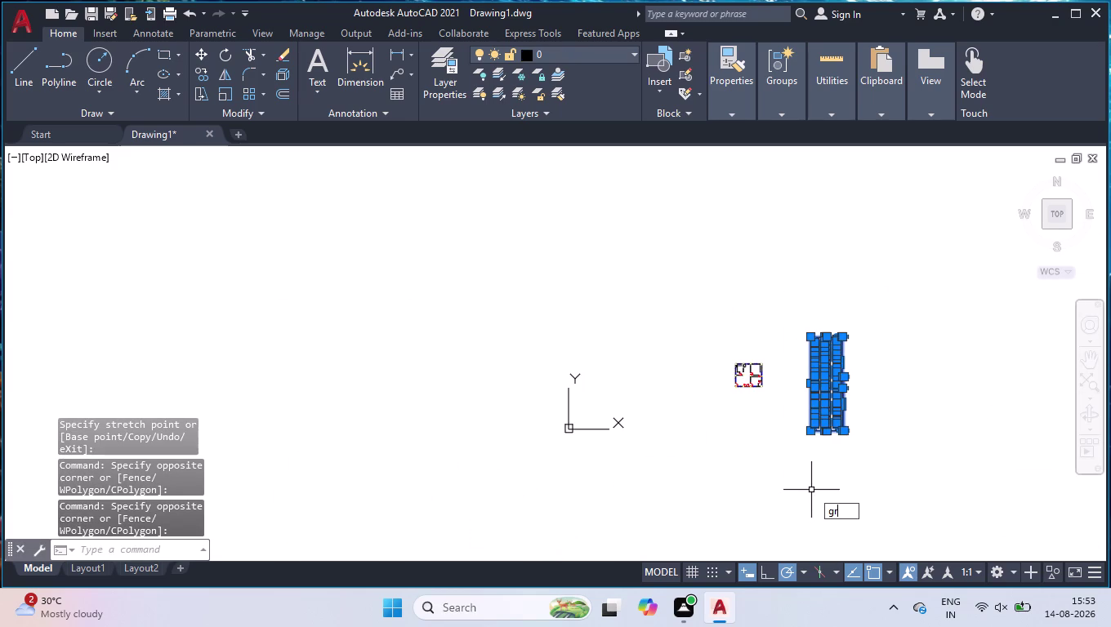
text(oup)
key(Return)
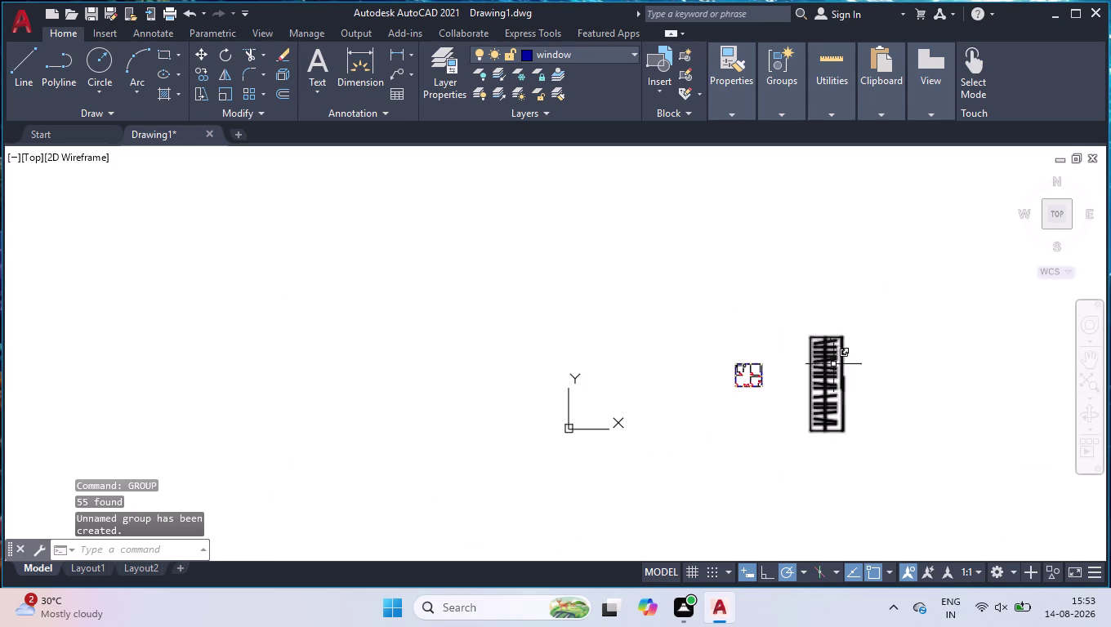
Scale the grouped wardrobe down from a base point, trying a smaller factor.
scroll(up, 3)
click(905, 214)
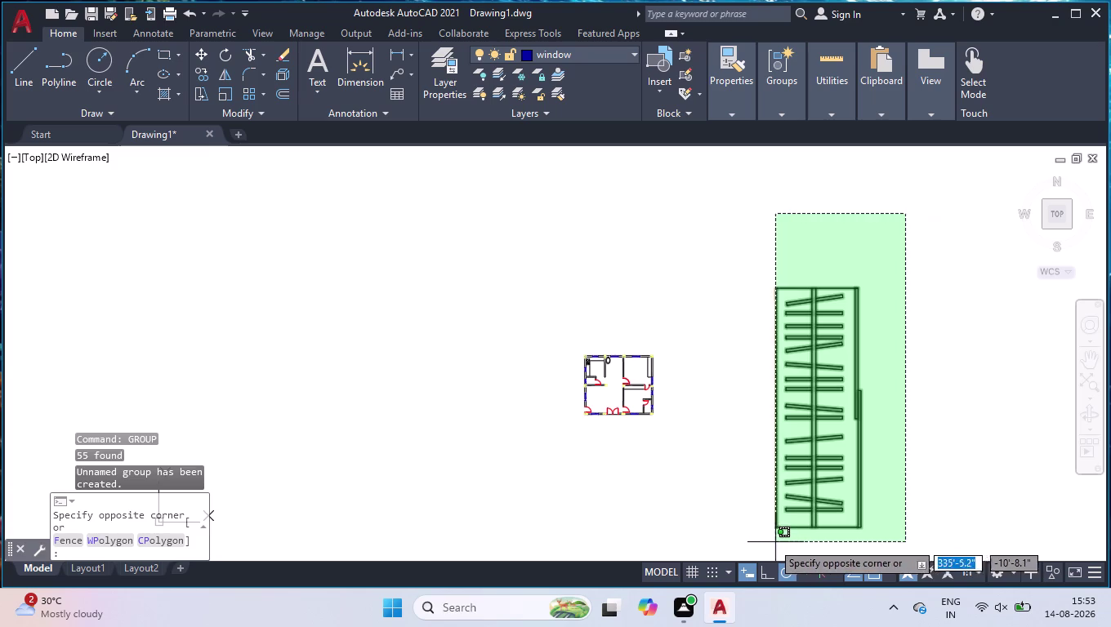
click(764, 542)
text(sca)
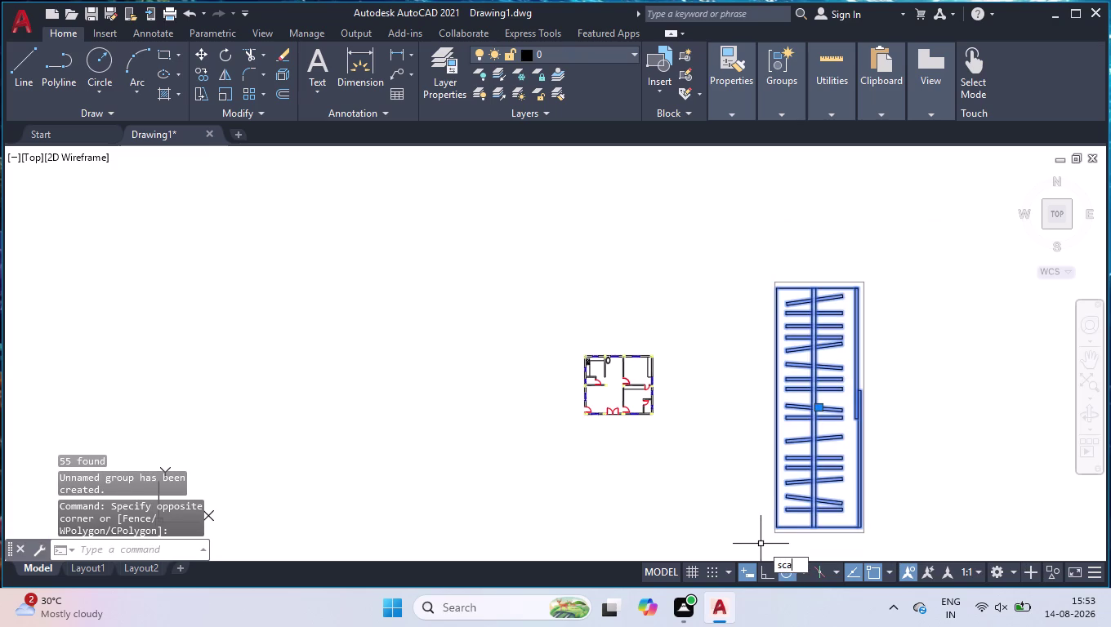
text(l\)
key(BackSpace)
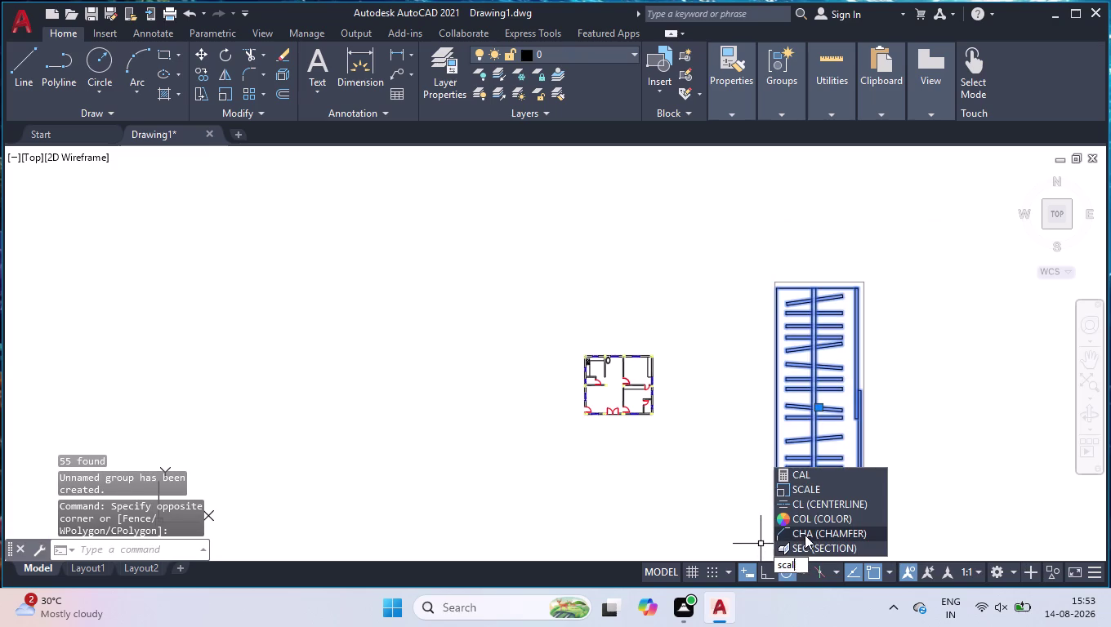
key(Return)
click(780, 526)
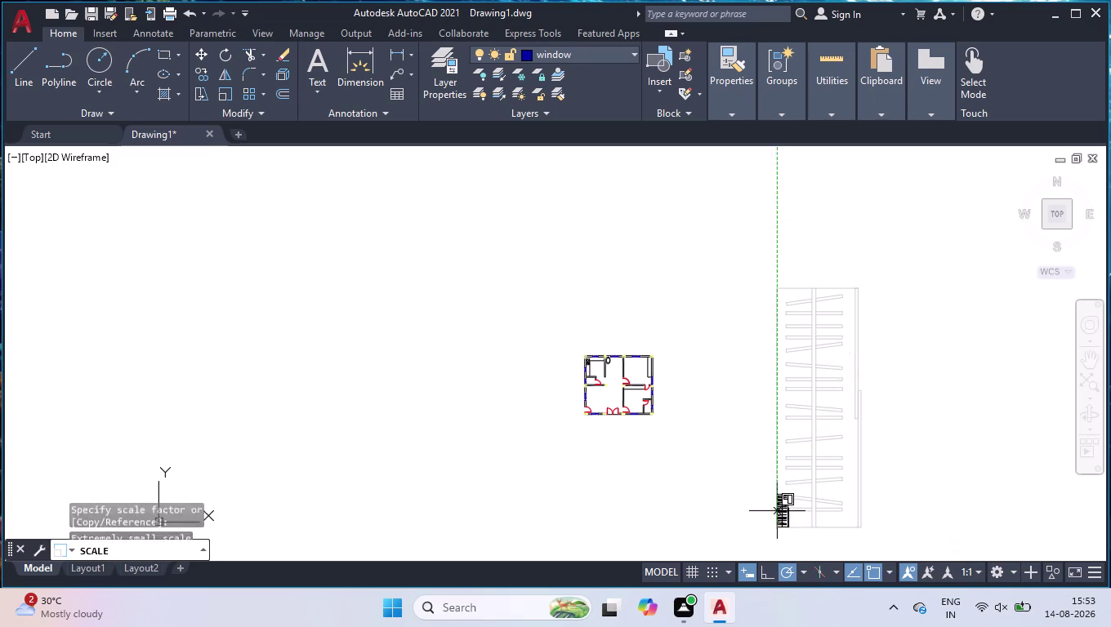
scroll(up, 3)
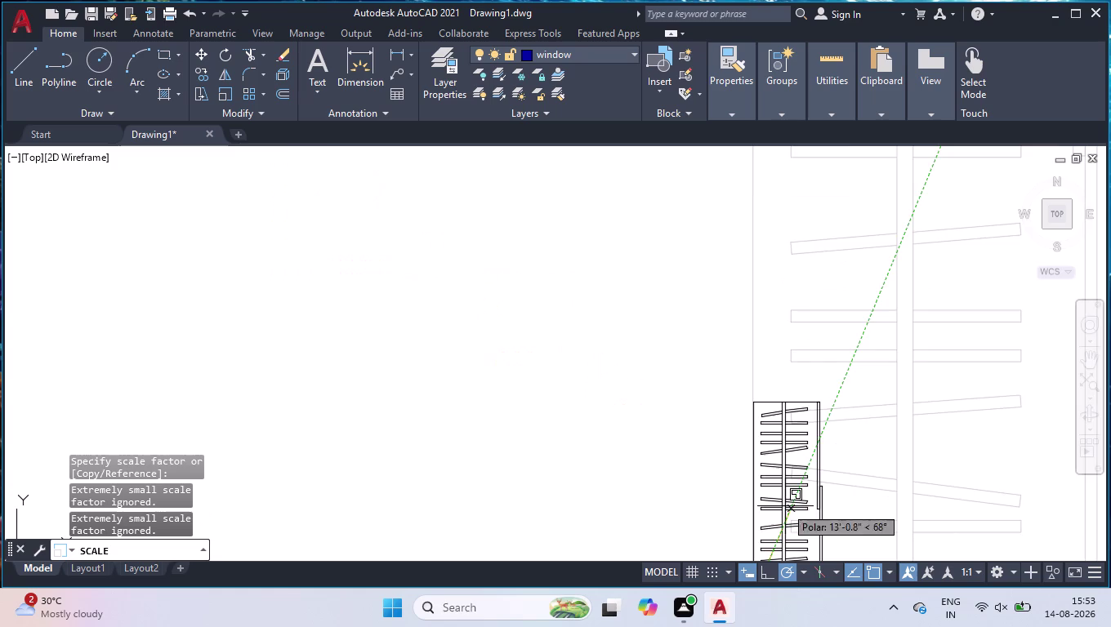
scroll(down, 3)
scroll(up, 3)
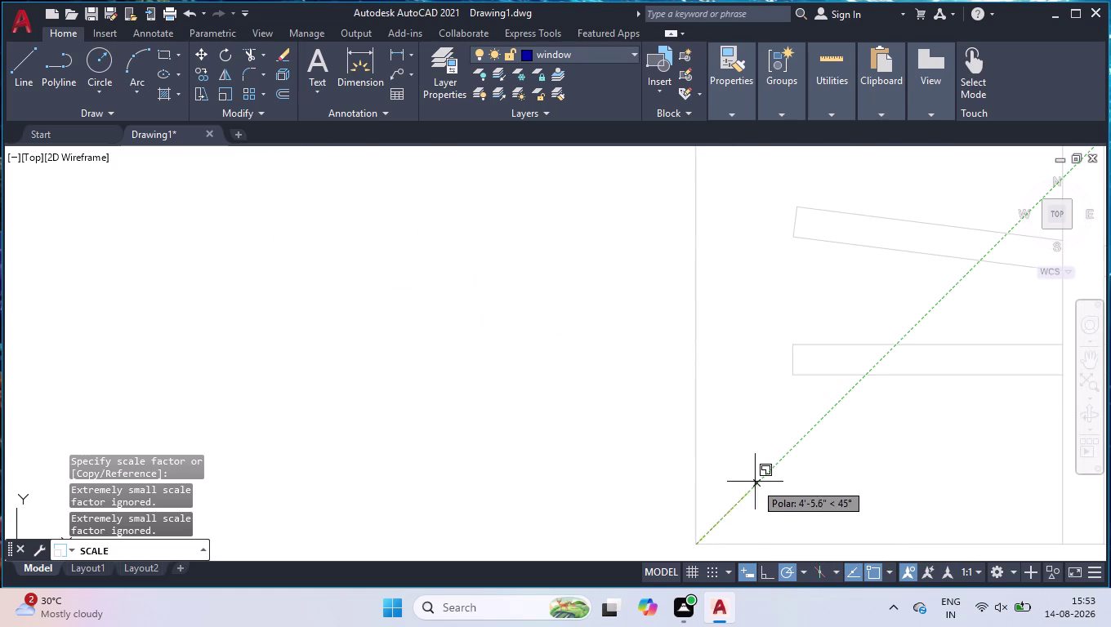
click(756, 482)
click(737, 461)
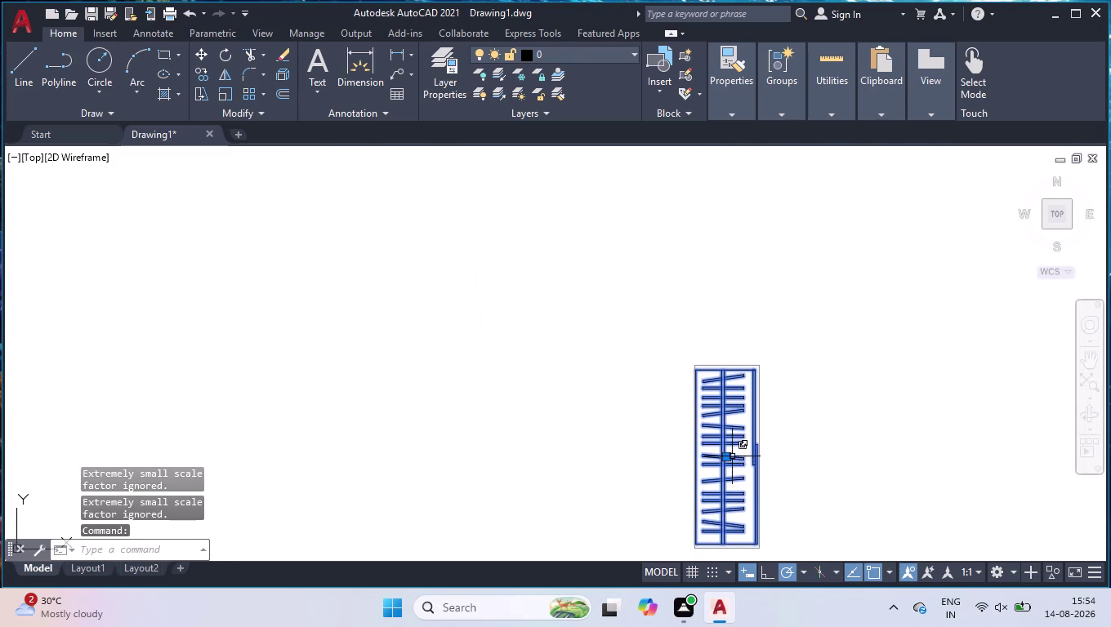
Set the wardrobe's reduced size and zoom around to inspect the result.
click(727, 455)
scroll(down, 3)
scroll(down, 3)
scroll(up, 3)
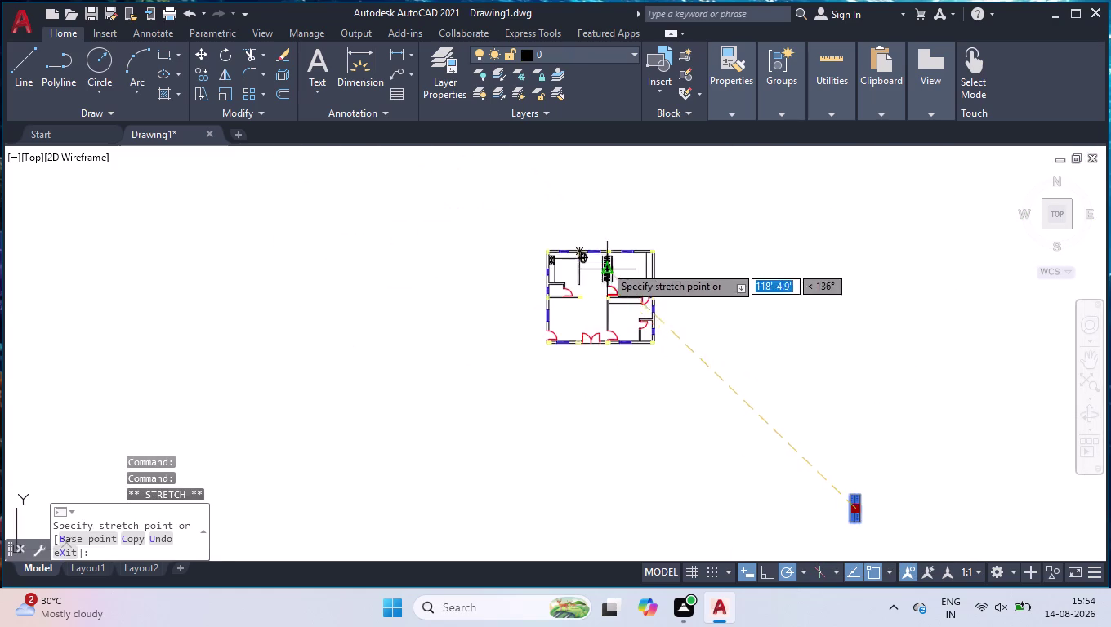
scroll(up, 3)
scroll(down, 3)
scroll(up, 3)
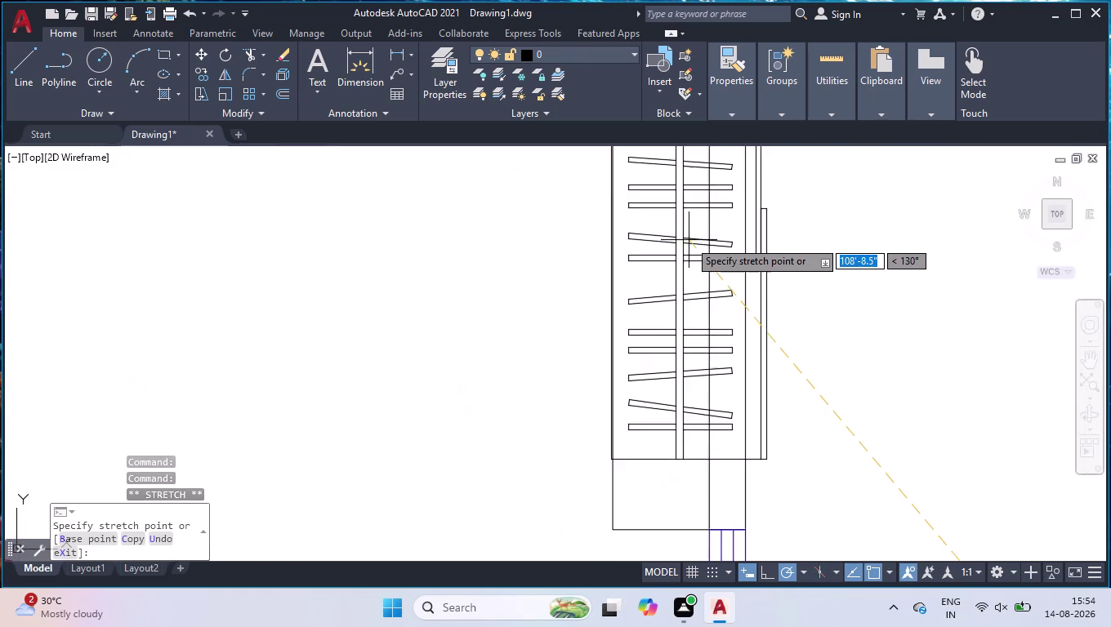
scroll(down, 3)
scroll(down, 3)
scroll(up, 3)
scroll(up, 3)
scroll(down, 3)
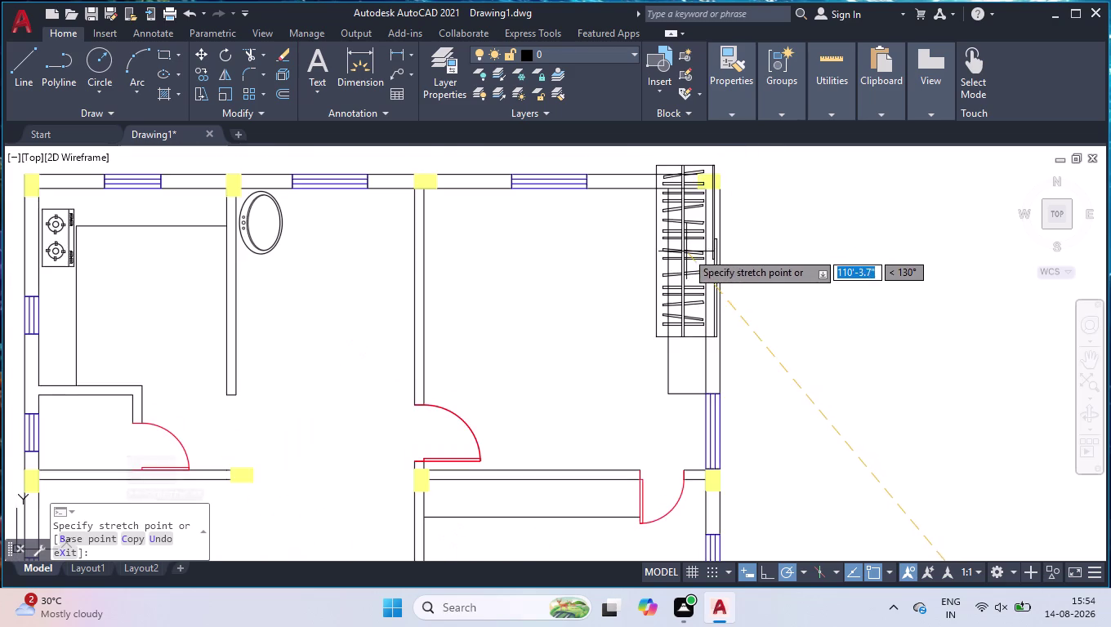
scroll(down, 3)
scroll(up, 3)
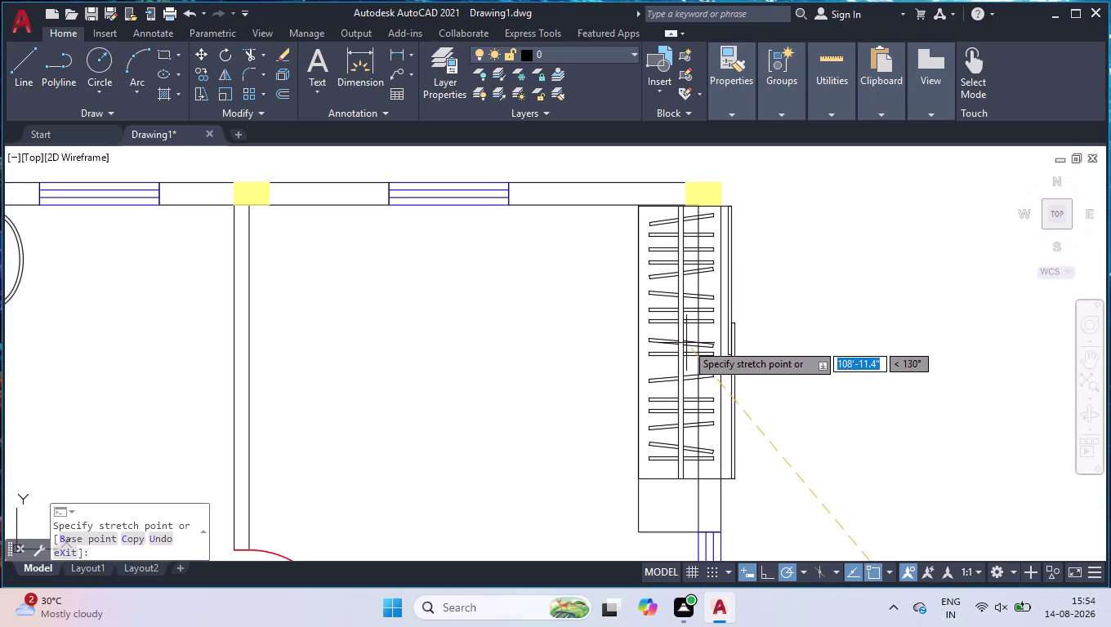
Scale the wardrobe to half its length, anchored at its corner.
click(686, 344)
text(sc)
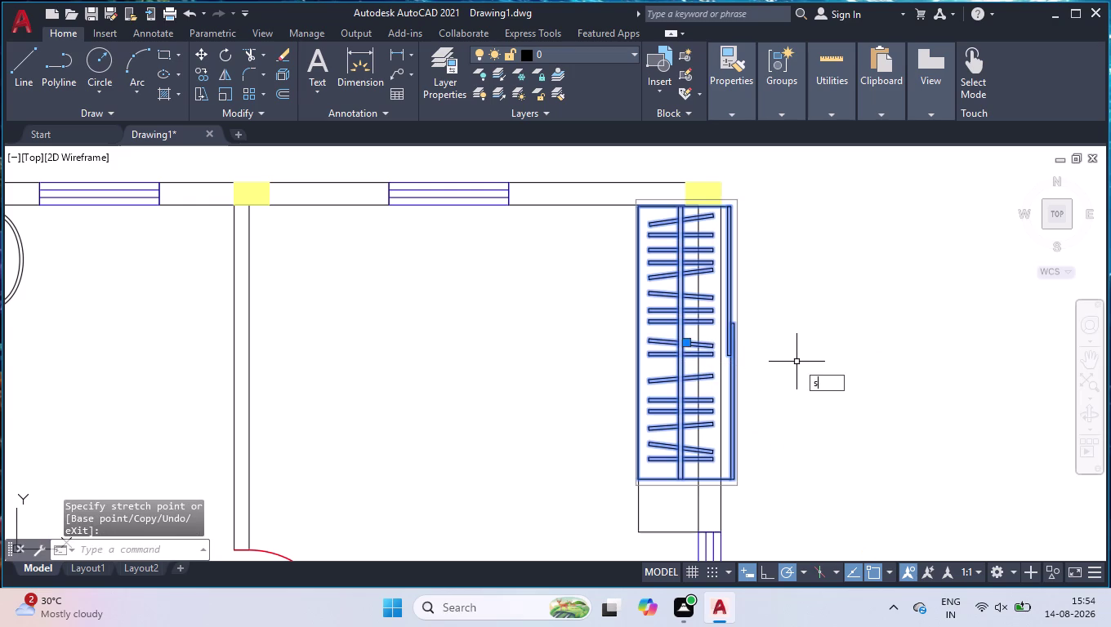
text(al)
key(Return)
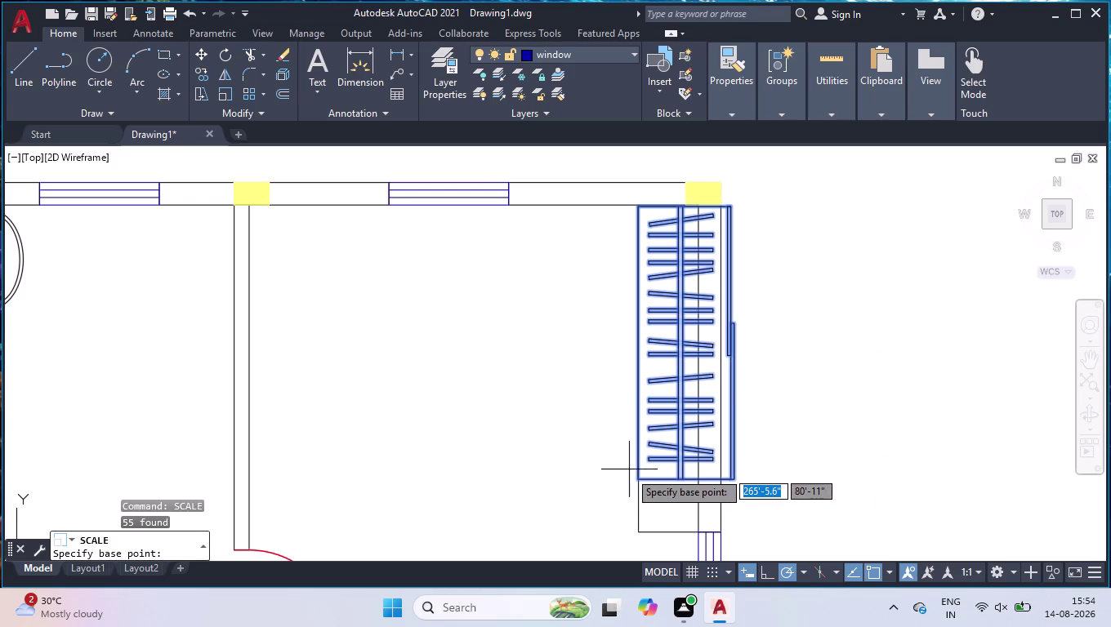
click(638, 481)
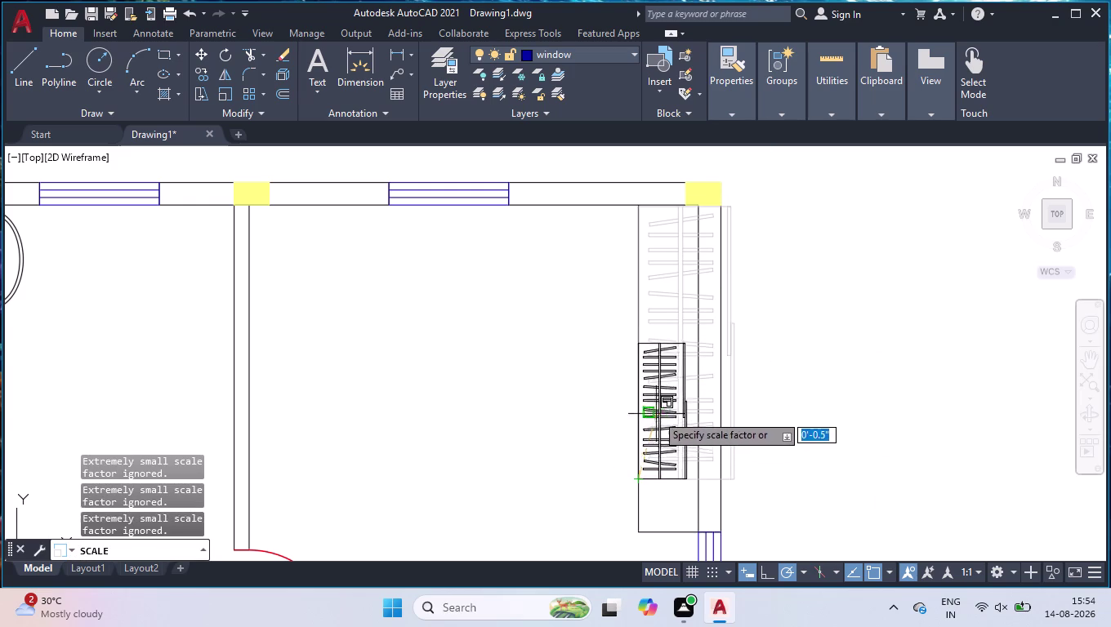
click(668, 399)
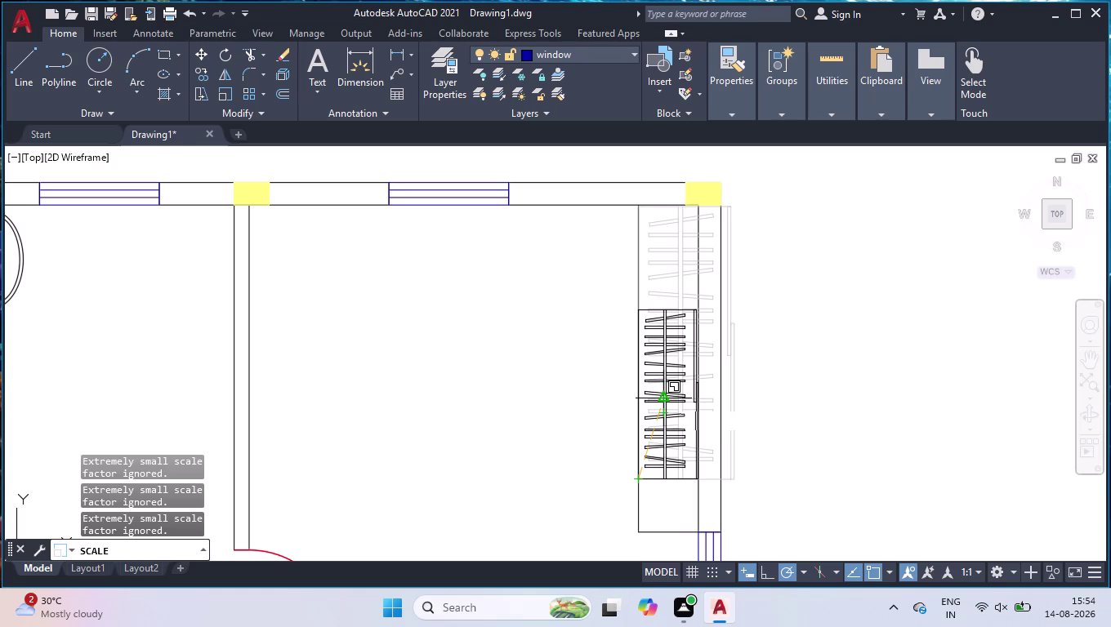
click(666, 396)
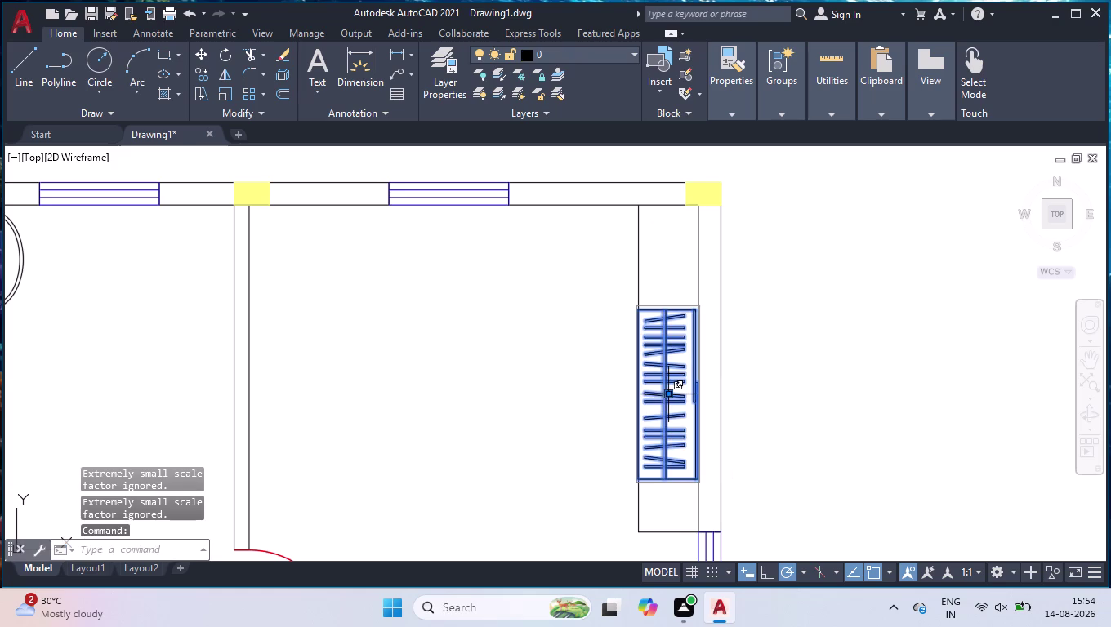
Move the half-length wardrobe up against the right room's top wall.
click(668, 396)
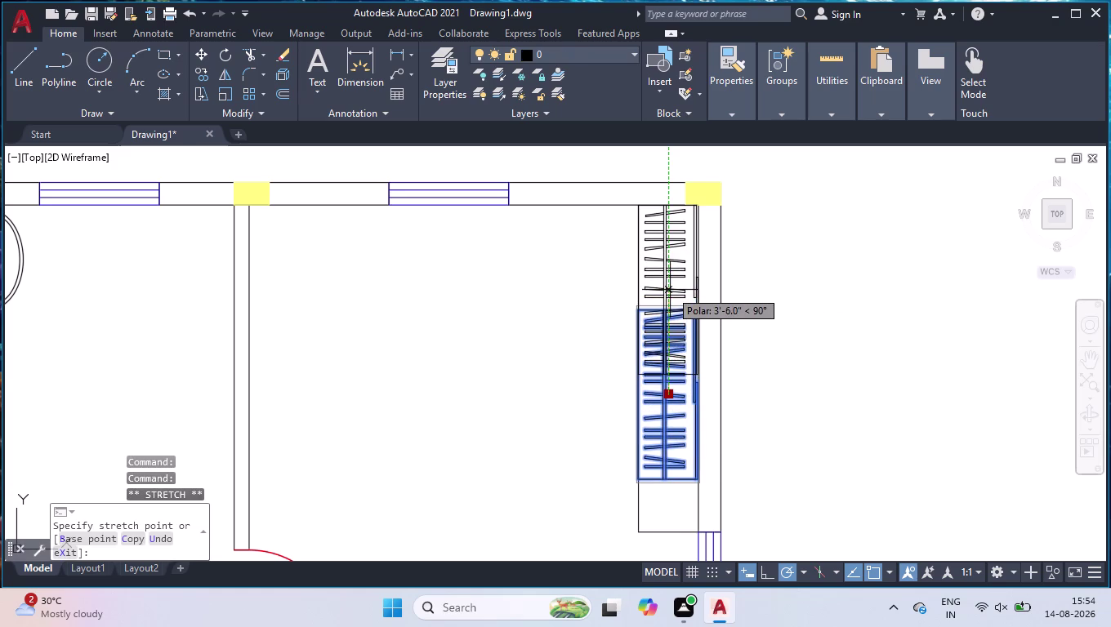
click(670, 290)
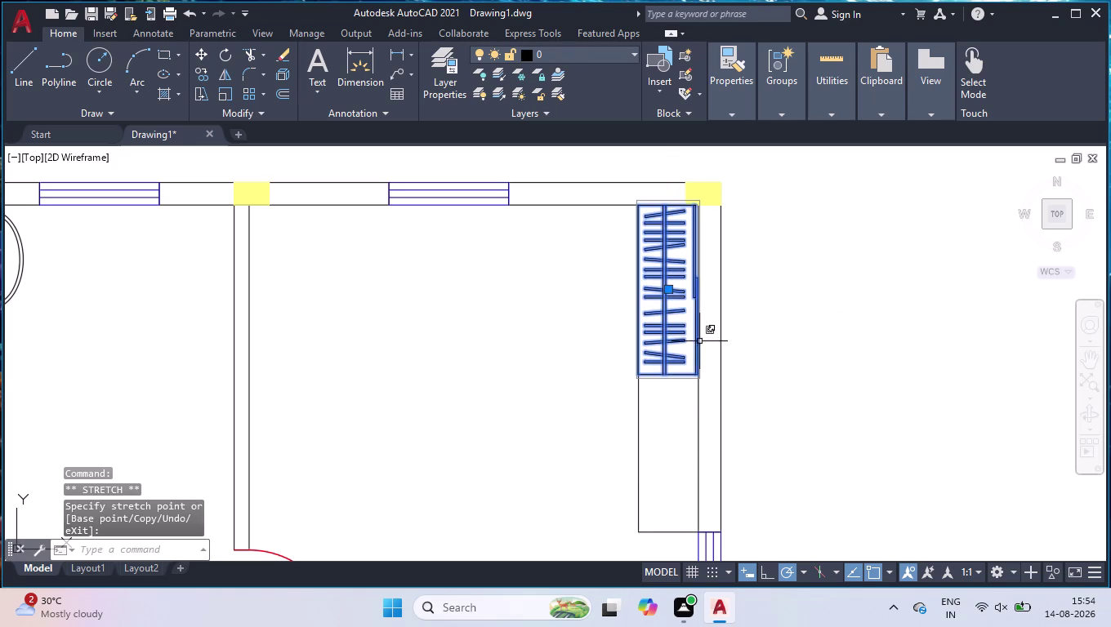
text(co)
key(Return)
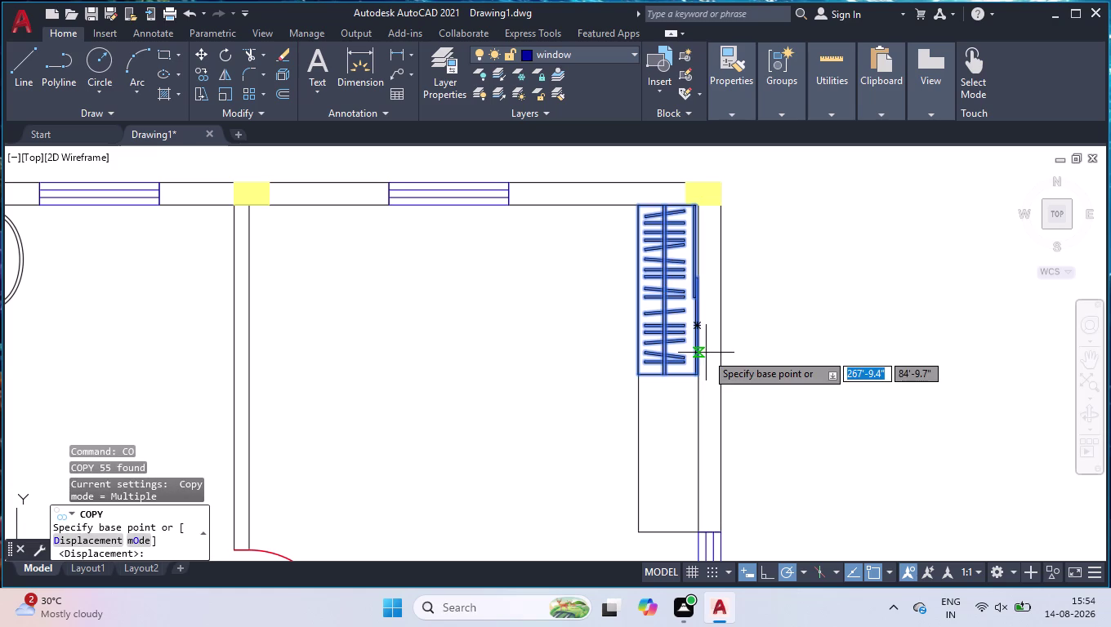
Copy the wardrobe once below the original and twice beside the plan.
click(641, 379)
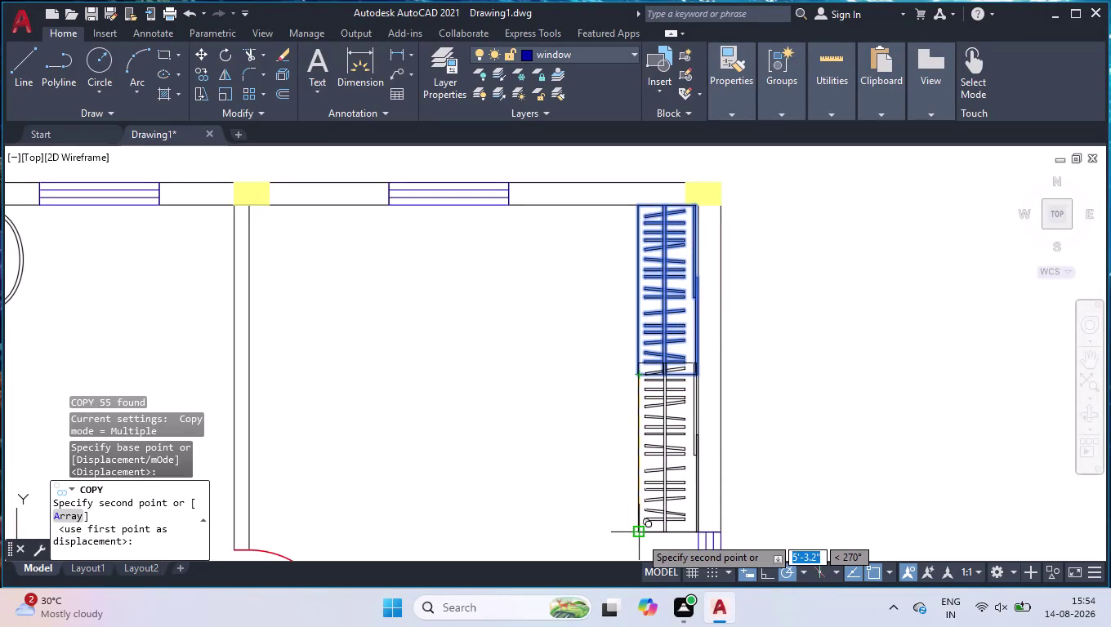
click(639, 537)
scroll(down, 3)
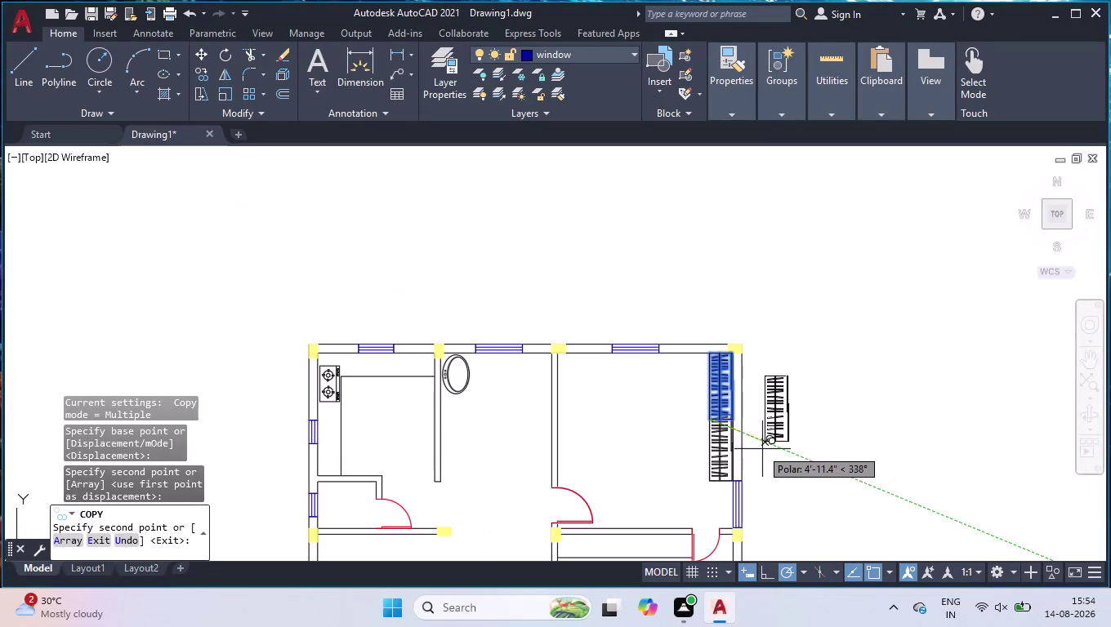
click(816, 369)
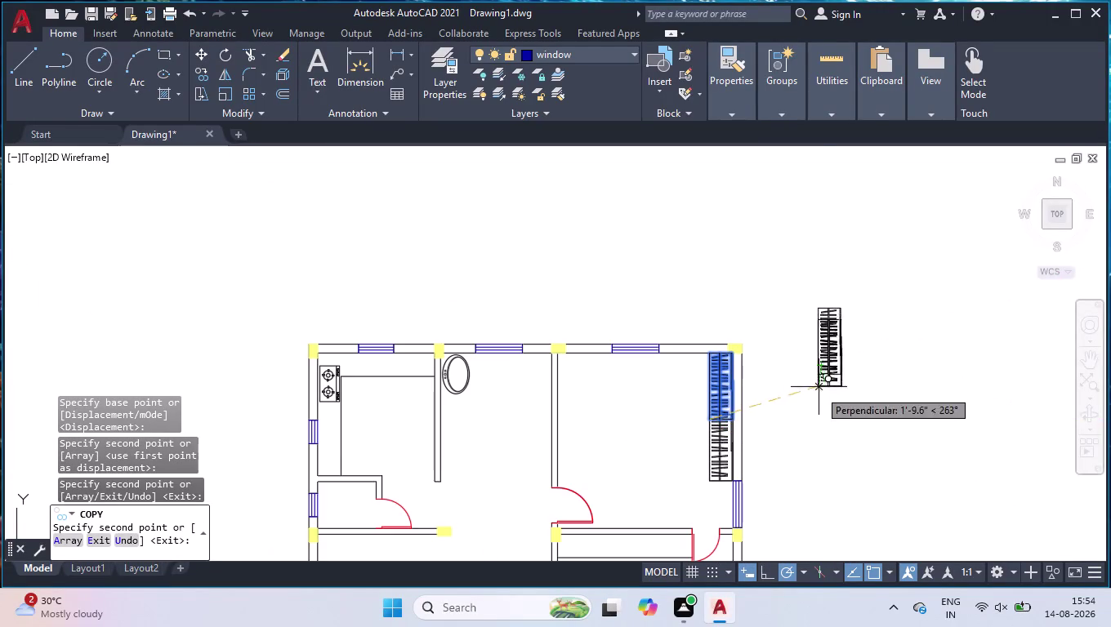
scroll(up, 3)
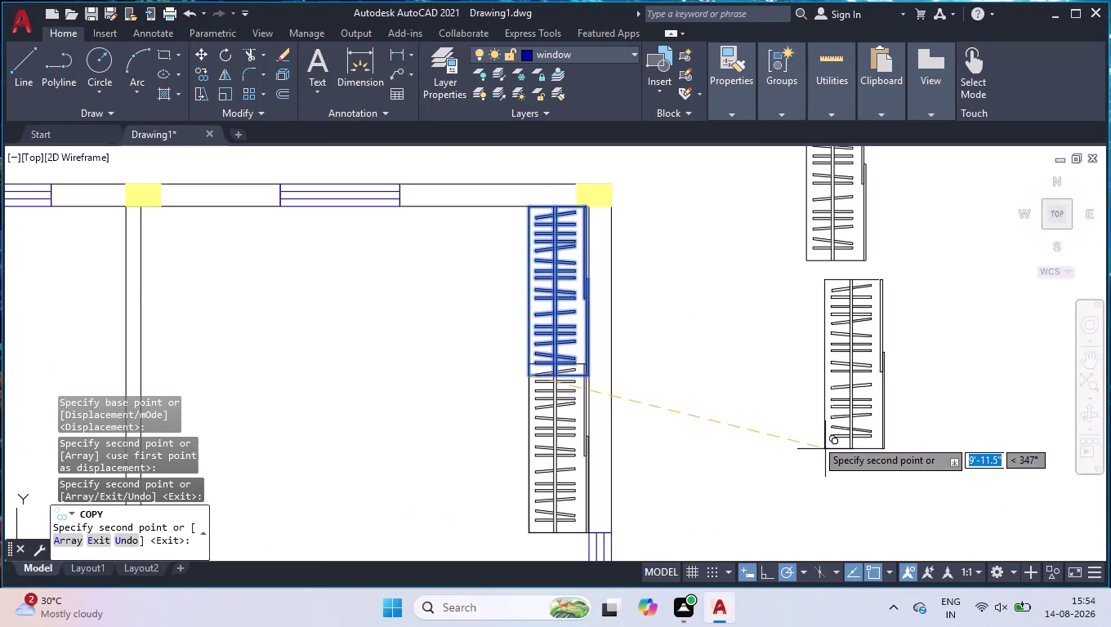
click(808, 429)
key(space)
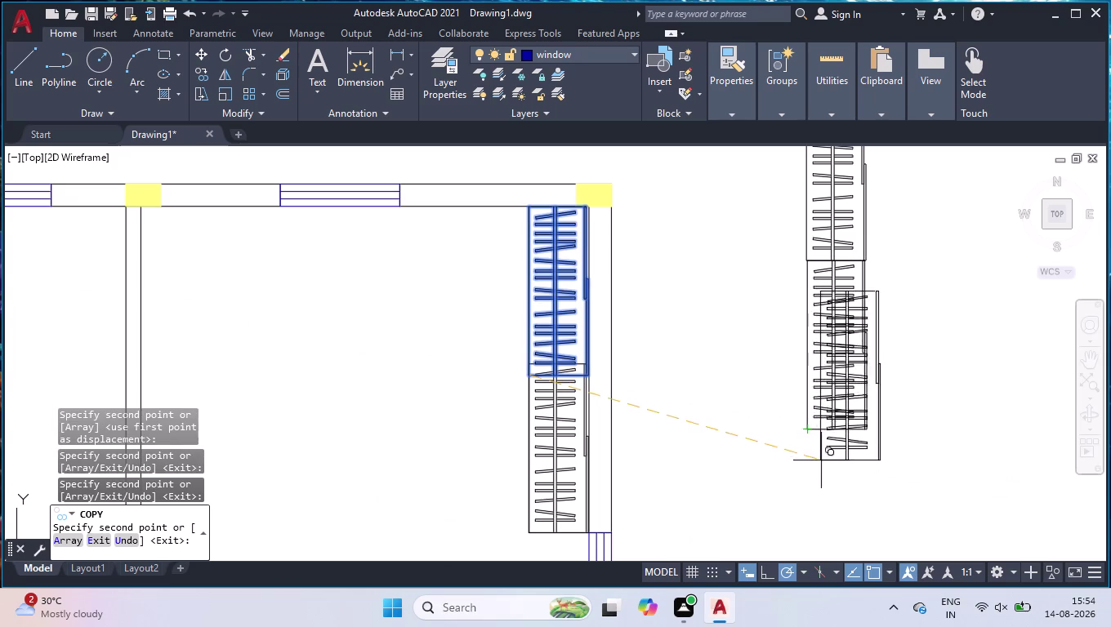
Window-select the wardrobe copies placed beside the floor plan.
scroll(down, 3)
drag(901, 228, 906, 241)
click(835, 416)
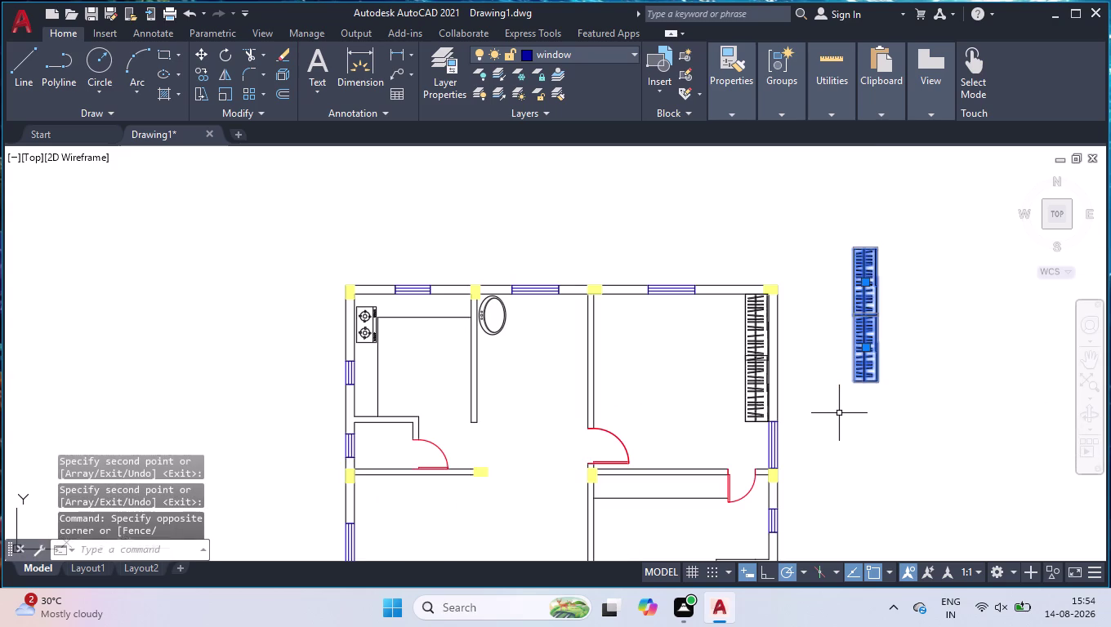
Group the copied wardrobes into one pair and select the group.
text(gro)
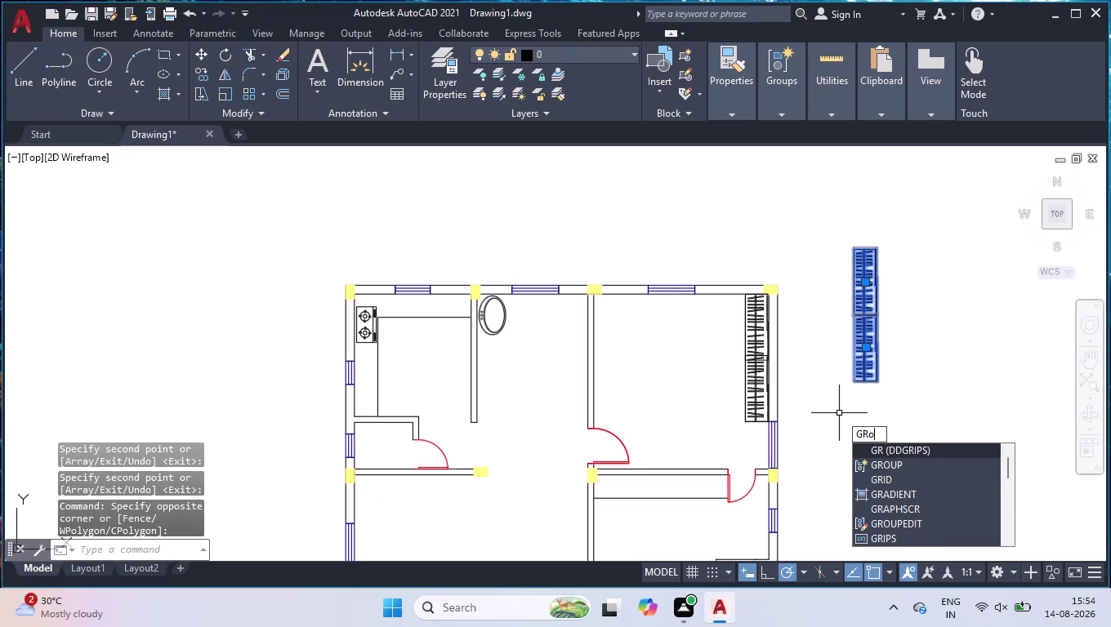
key(Return)
click(900, 307)
click(813, 374)
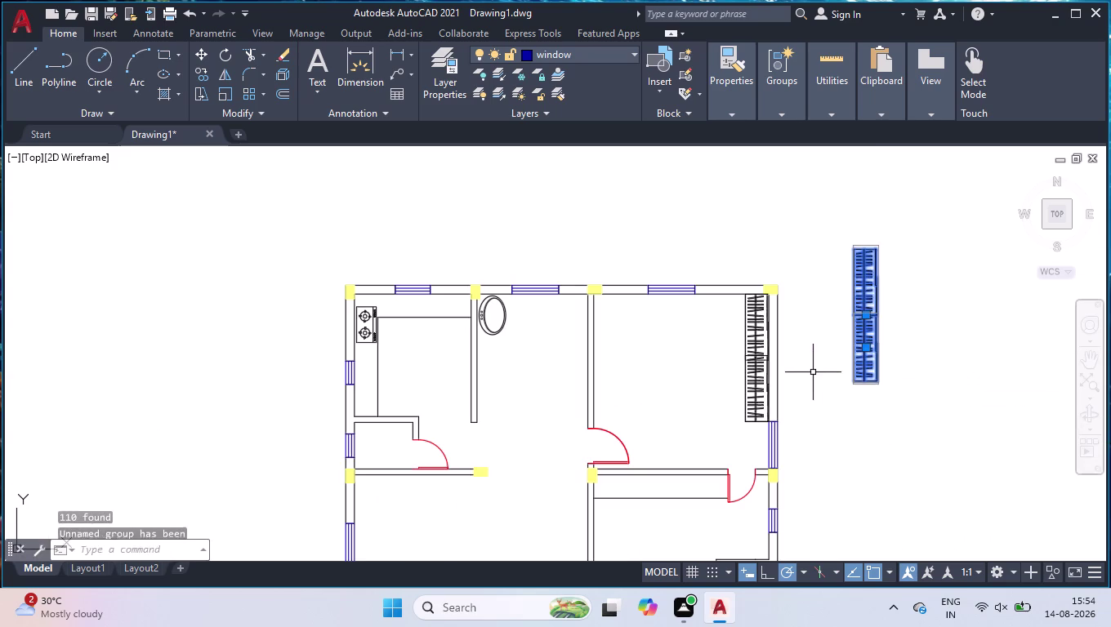
Rotate the wardrobe group so it lies horizontally.
text(ro)
key(Return)
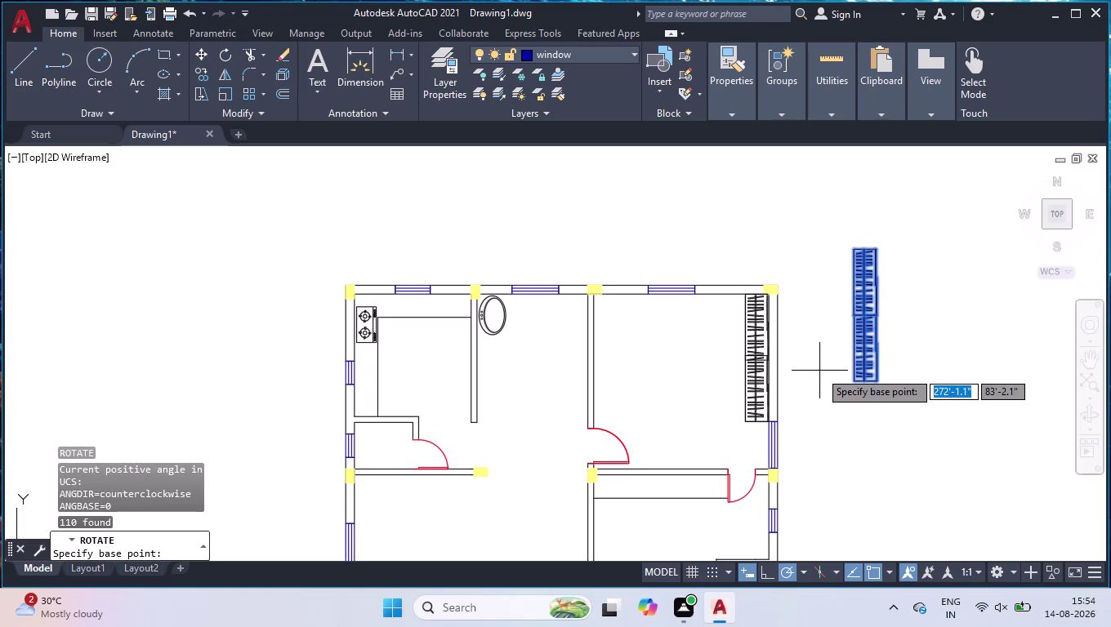
click(854, 385)
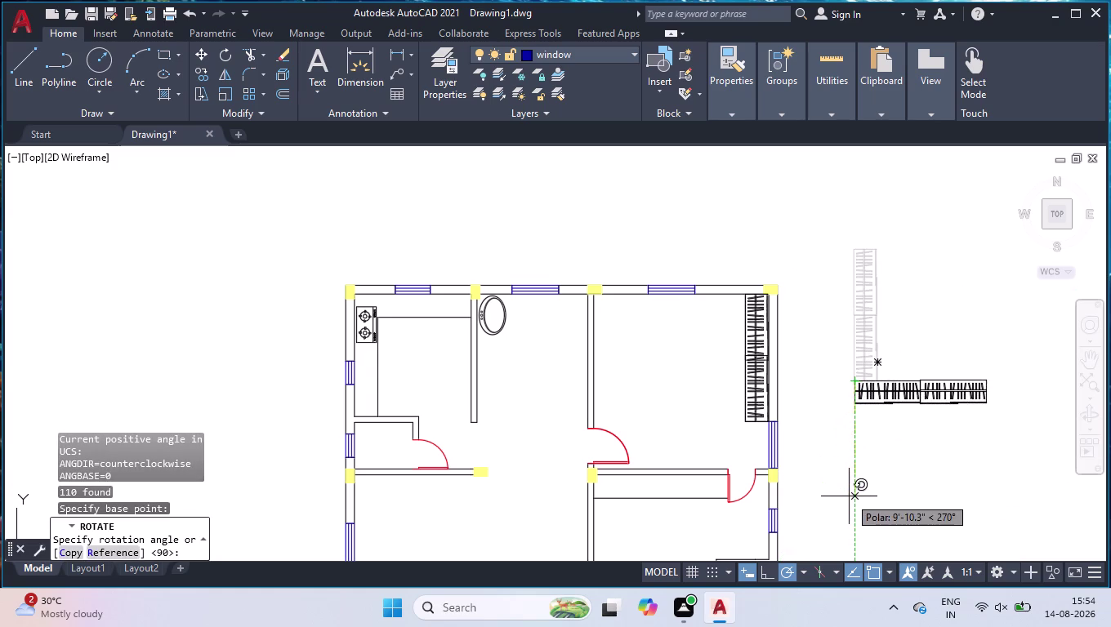
click(856, 263)
click(857, 309)
click(840, 419)
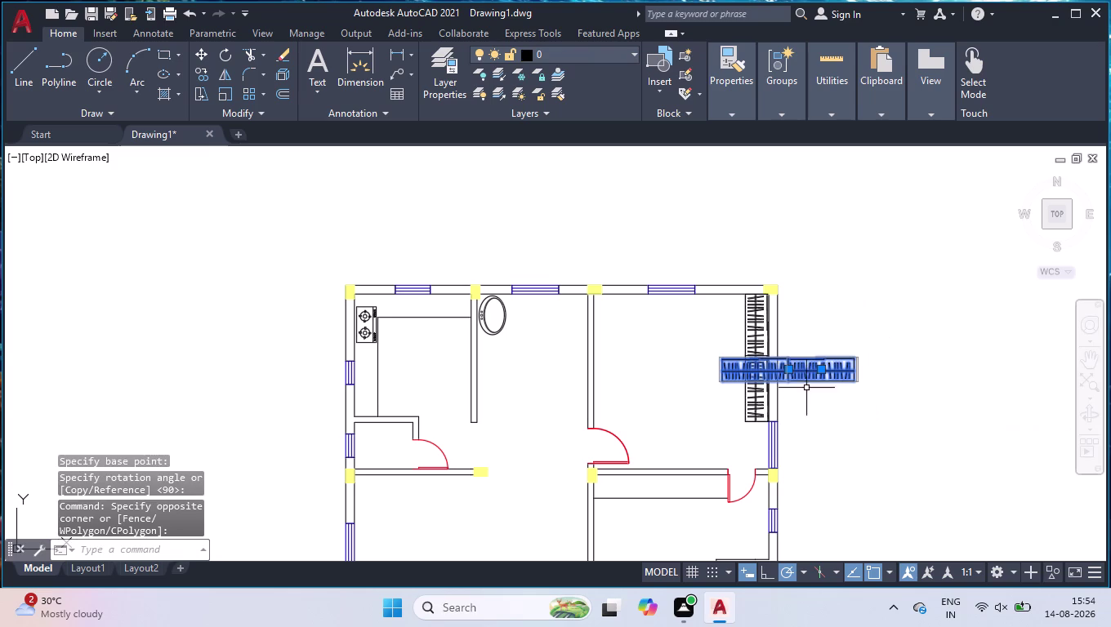
Move the horizontal wardrobe onto the lower-right room's top wall.
click(789, 368)
scroll(up, 3)
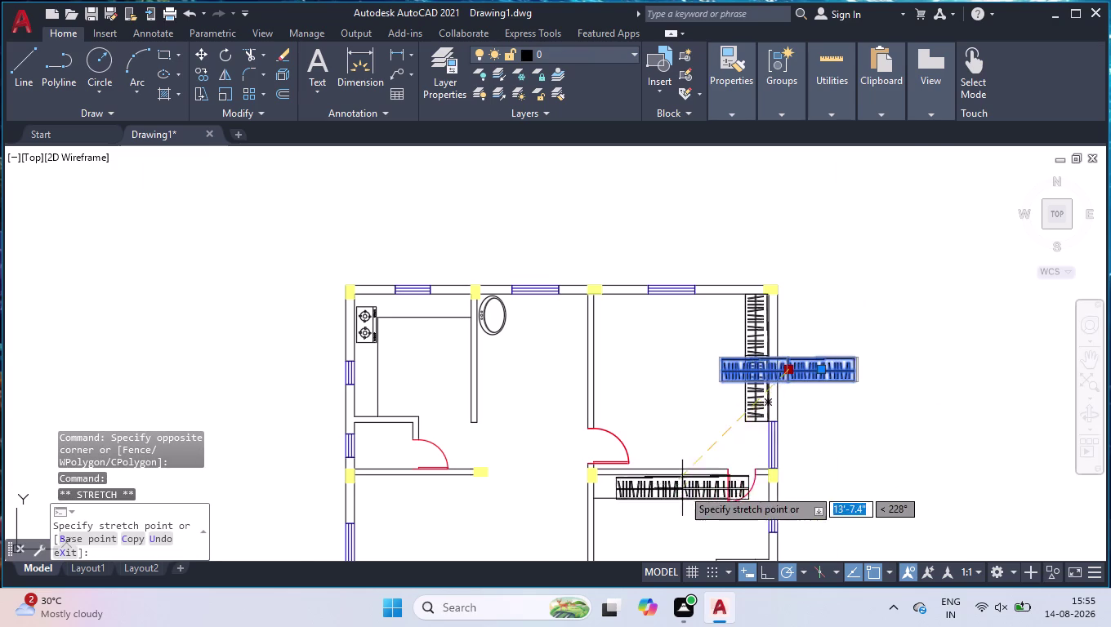
scroll(up, 3)
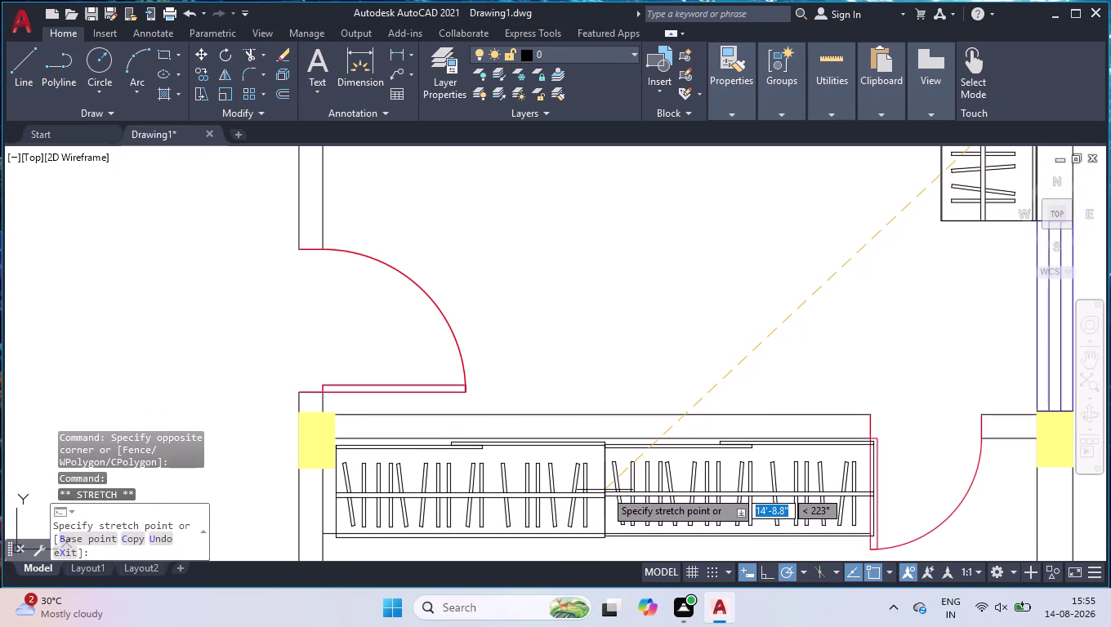
scroll(up, 3)
scroll(up, 3)
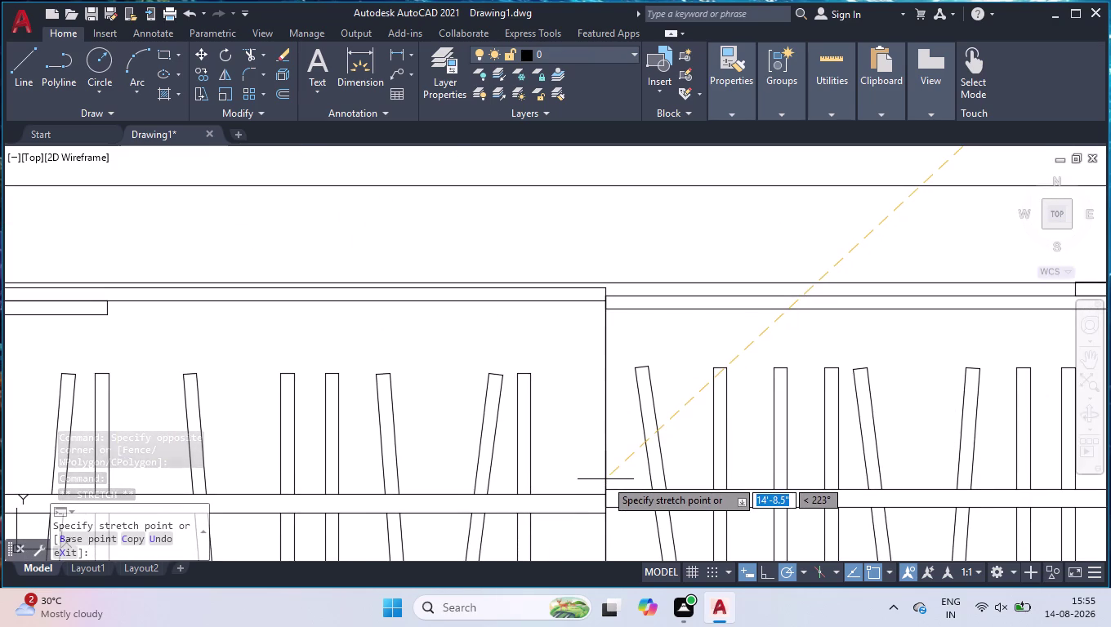
scroll(down, 3)
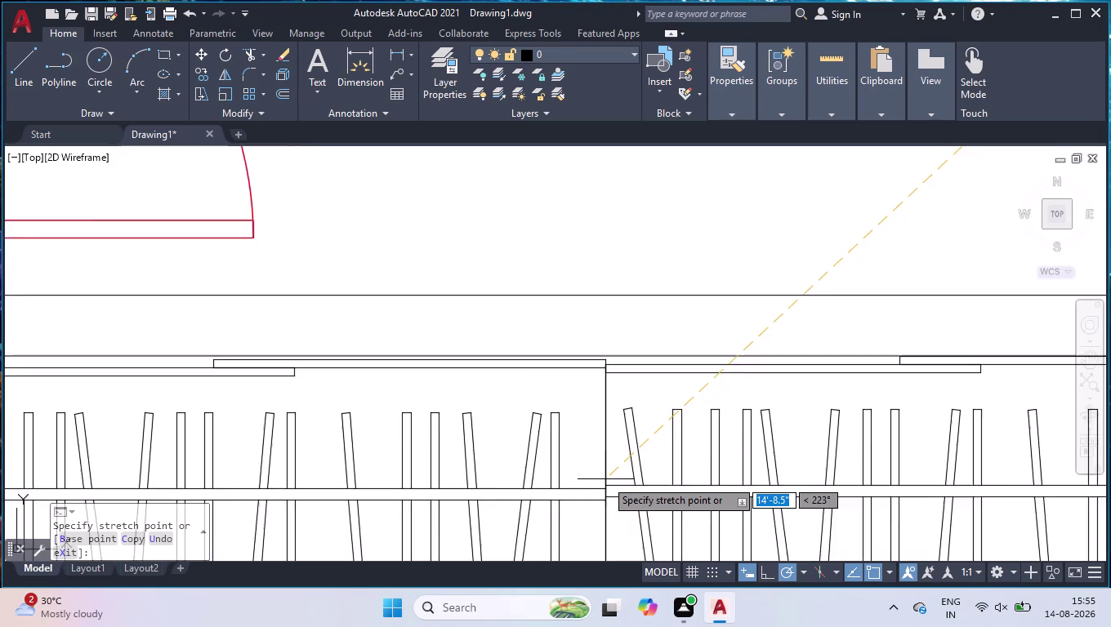
scroll(down, 3)
scroll(down, 3)
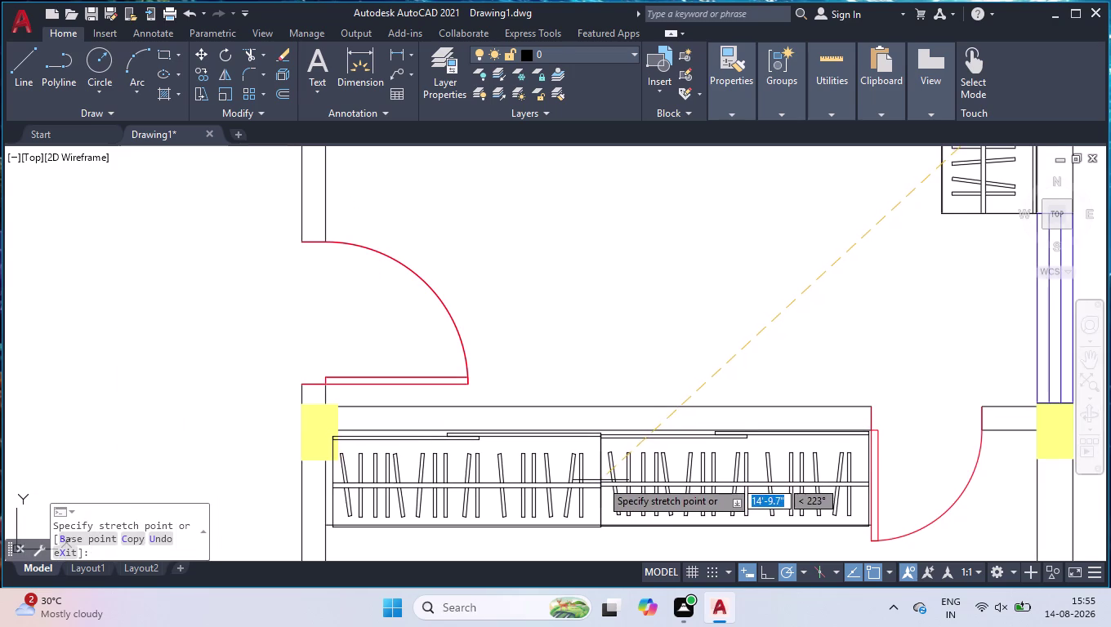
click(601, 481)
scroll(down, 3)
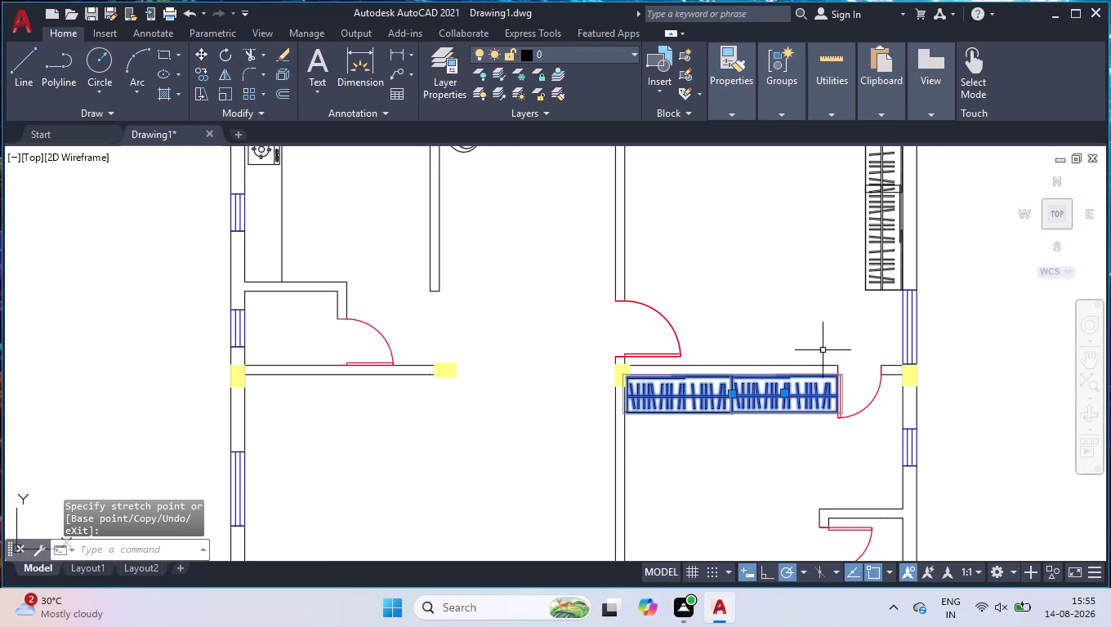
Select the placed wardrobe, then bring up DesignCenter with the Home - Space Planner blocks.
click(848, 338)
click(784, 423)
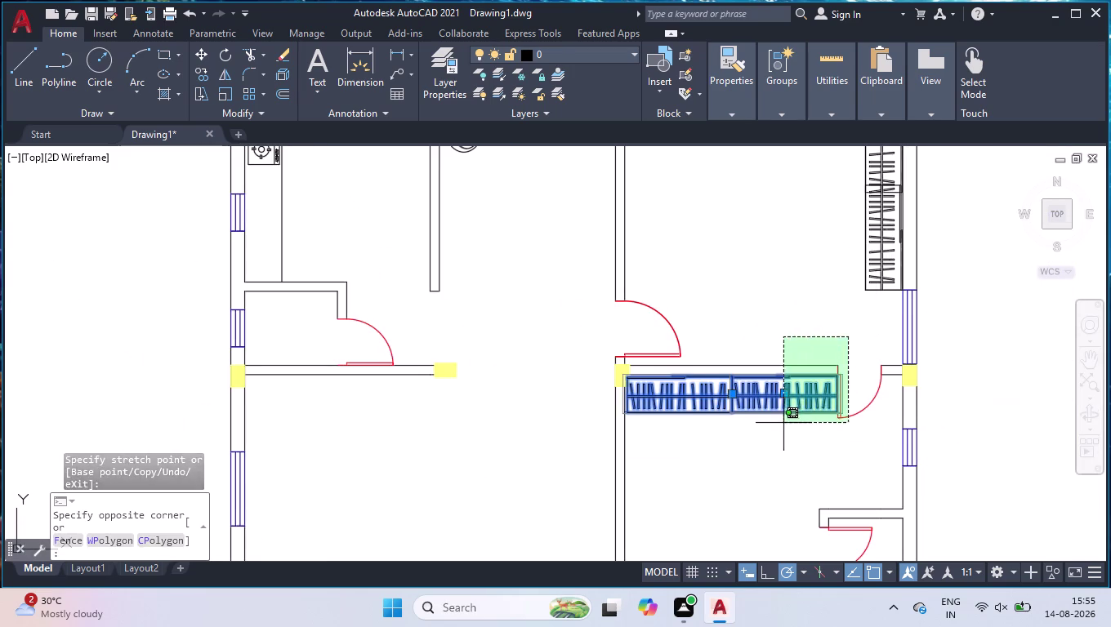
scroll(down, 3)
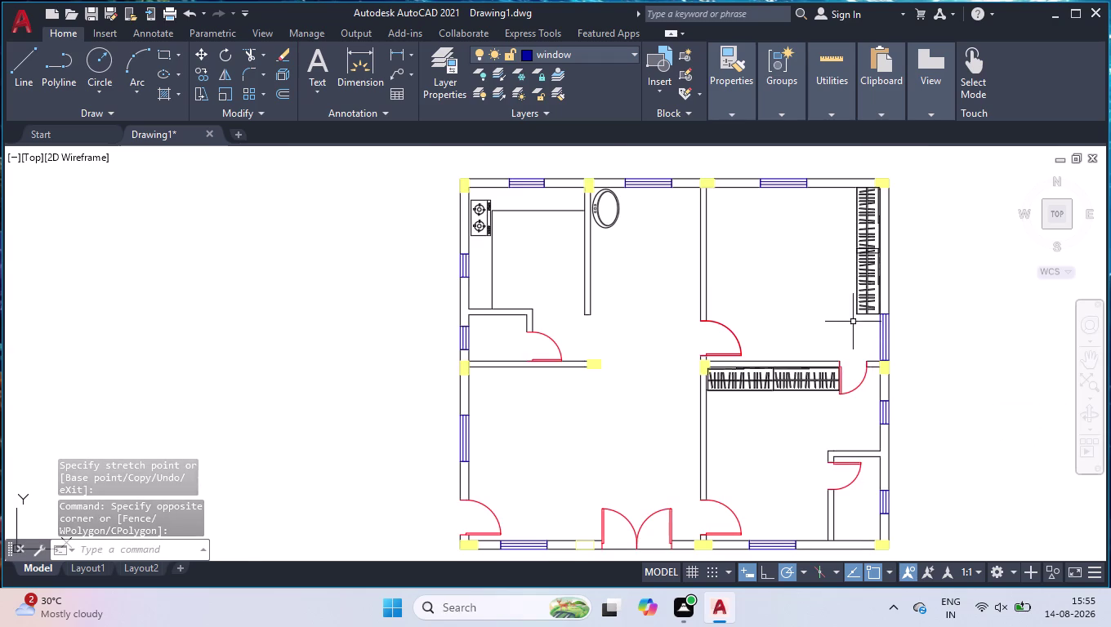
scroll(down, 3)
scroll(up, 3)
scroll(up, 3)
scroll(up, 3)
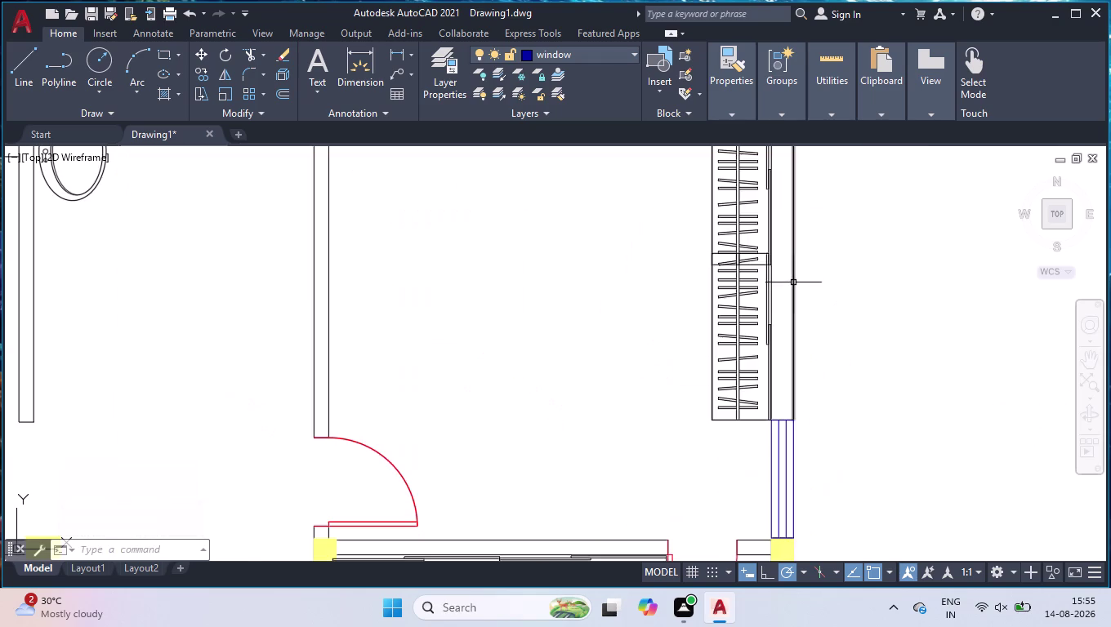
scroll(down, 3)
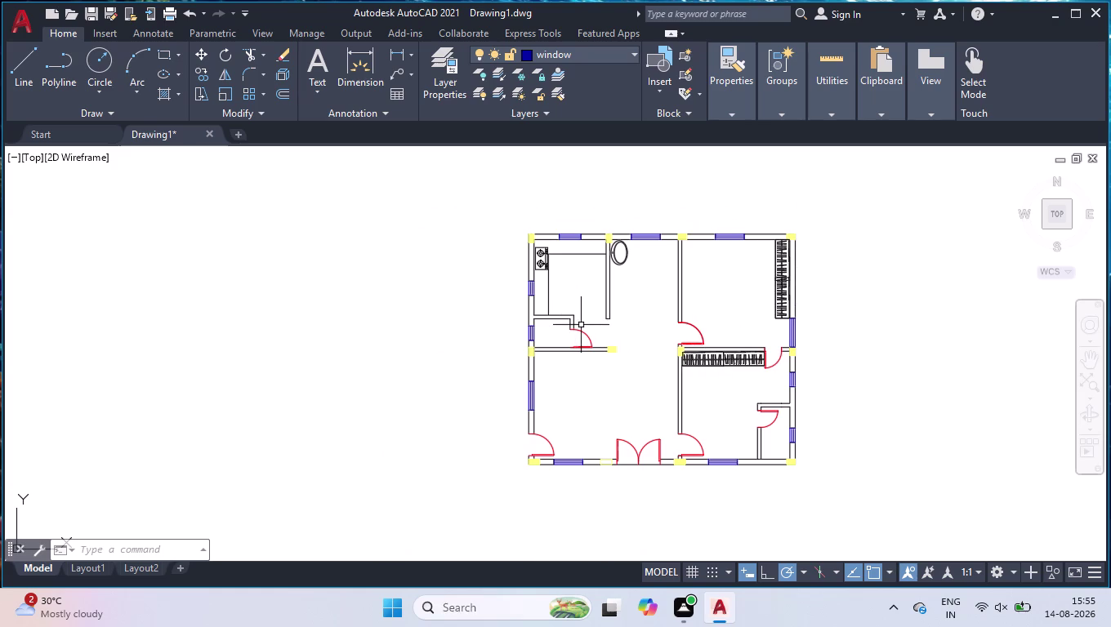
key(ctrl+2)
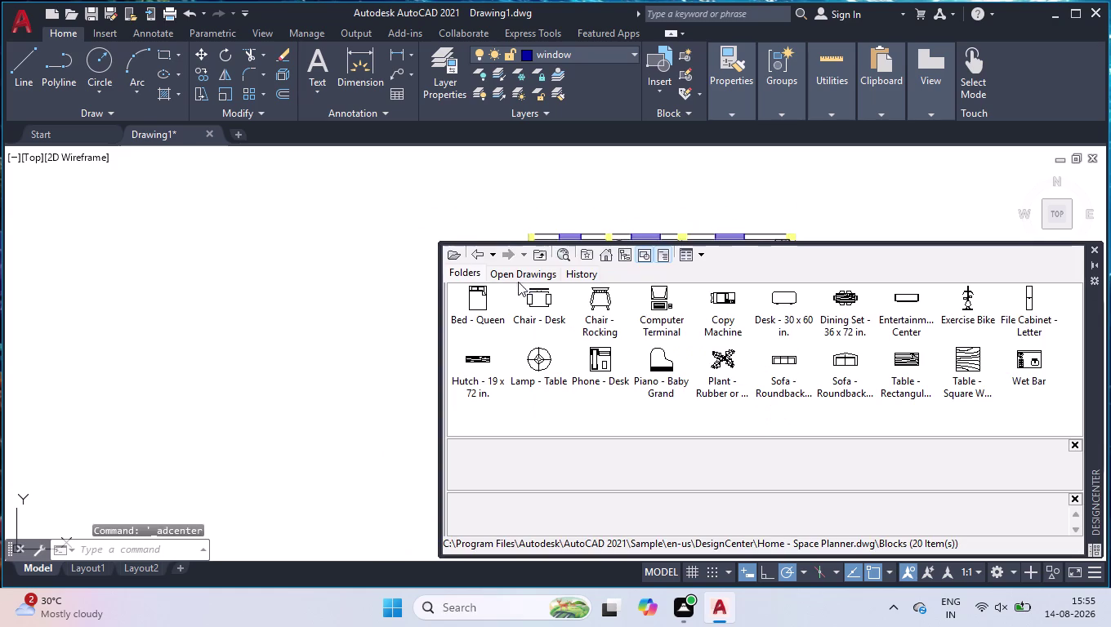
Preview the Bed - Queen, Chair - Desk and Chair - Rocking blocks in DesignCenter.
drag(481, 301, 224, 301)
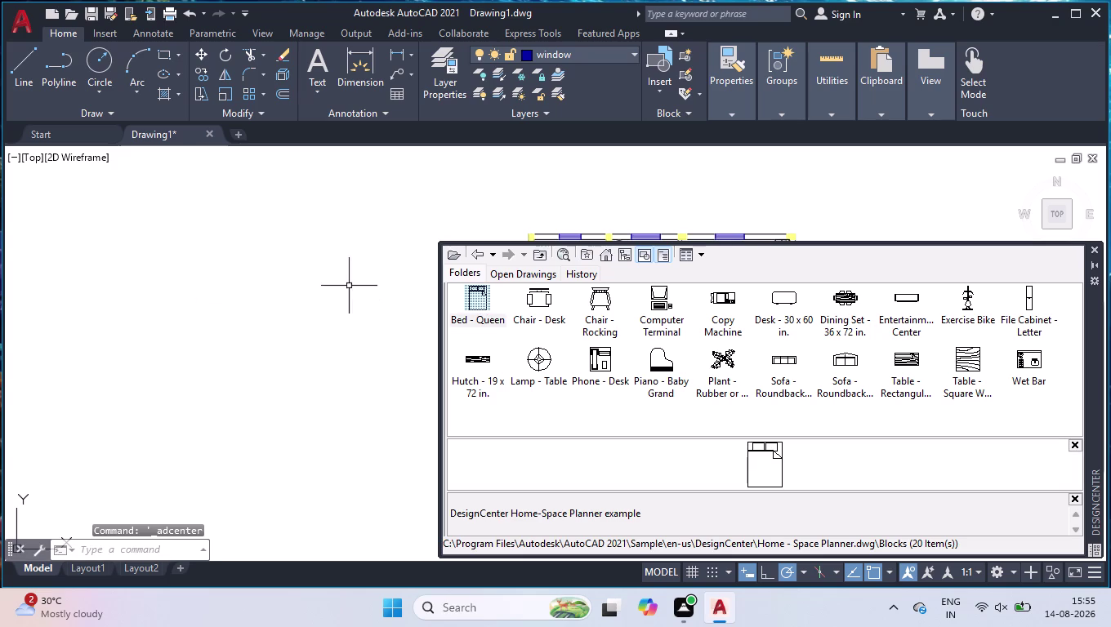
drag(475, 295, 167, 263)
click(466, 297)
drag(484, 300, 216, 285)
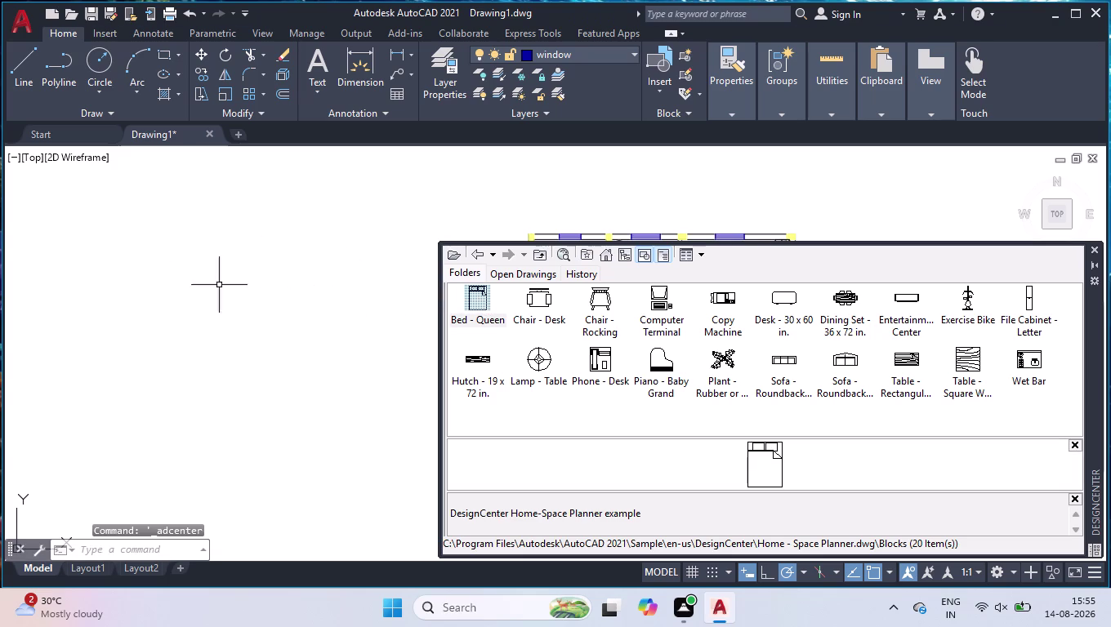
drag(216, 285, 167, 277)
double_click(536, 296)
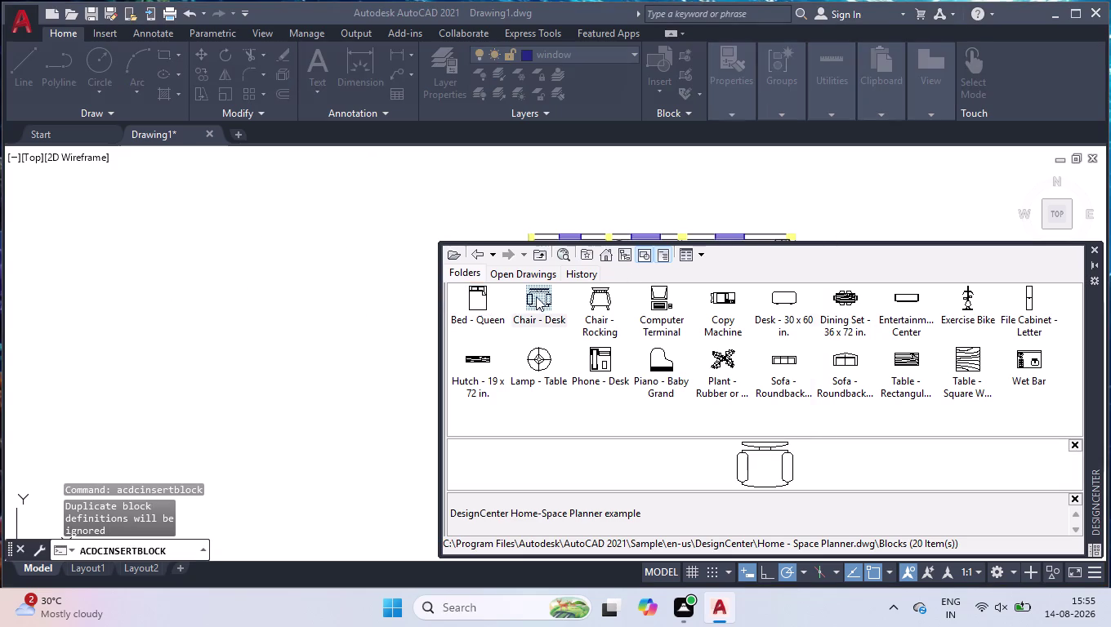
click(814, 178)
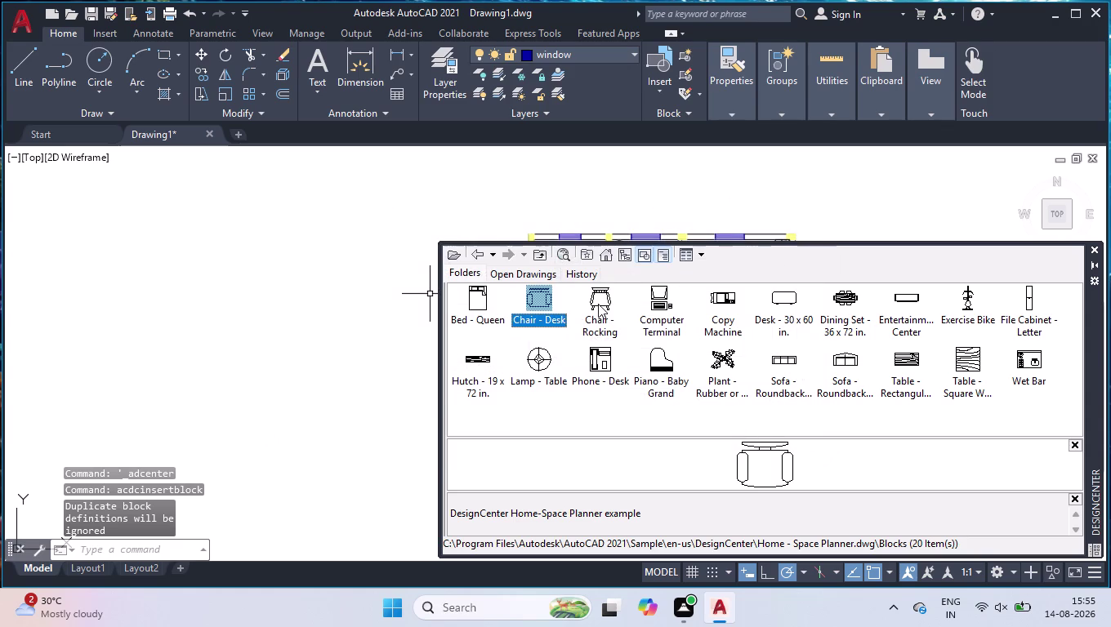
drag(598, 304, 256, 274)
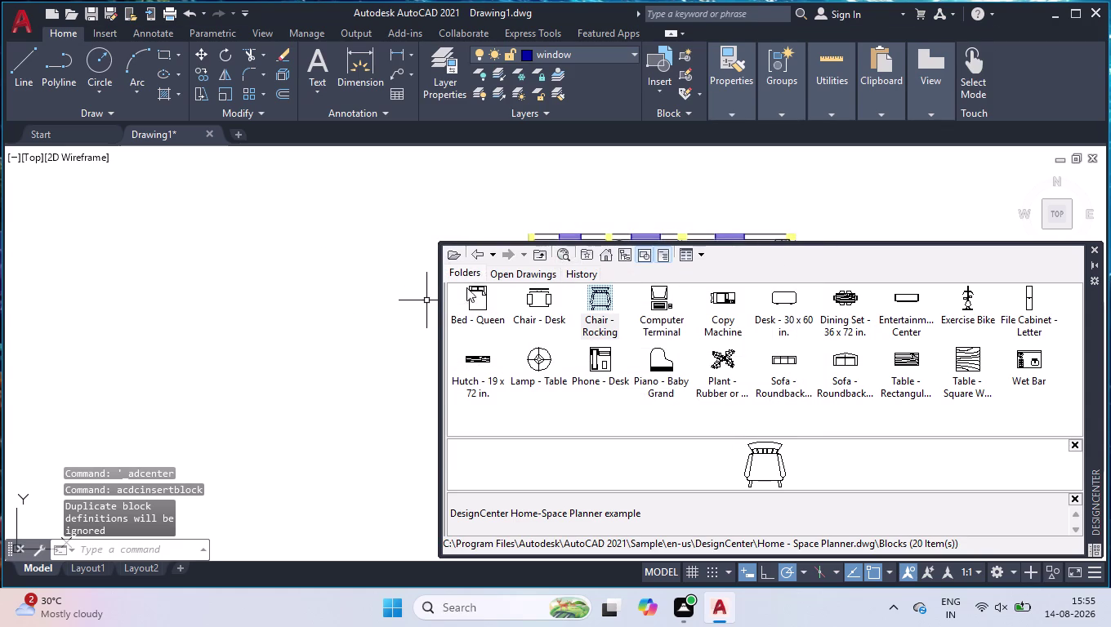
Load the Home - Space Planner sample drawing from the DesignCenter samples folder.
click(457, 257)
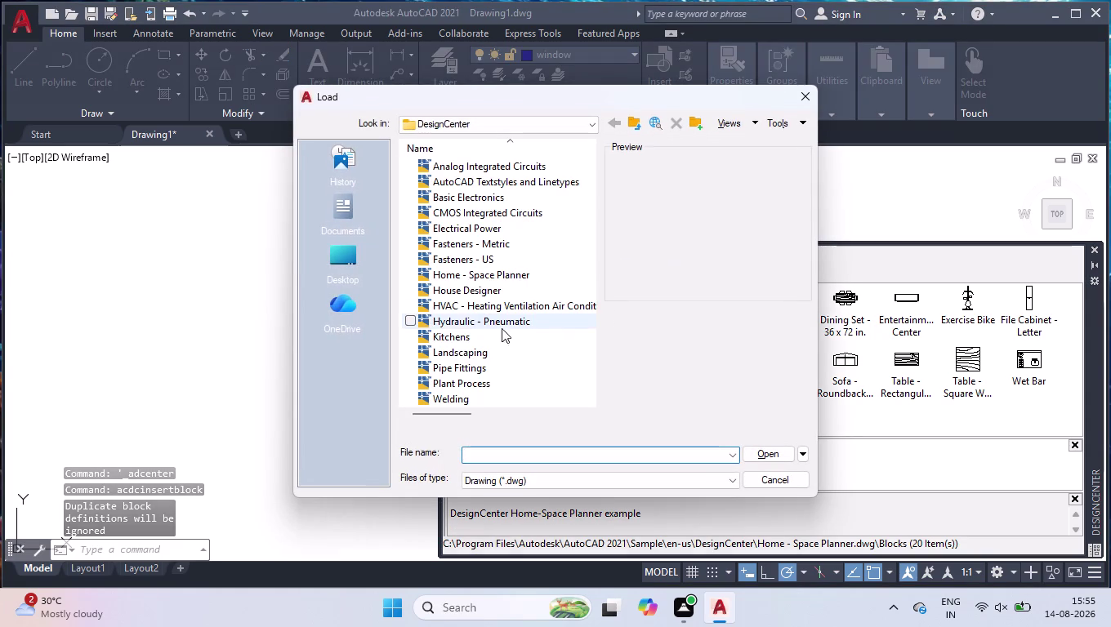
click(470, 292)
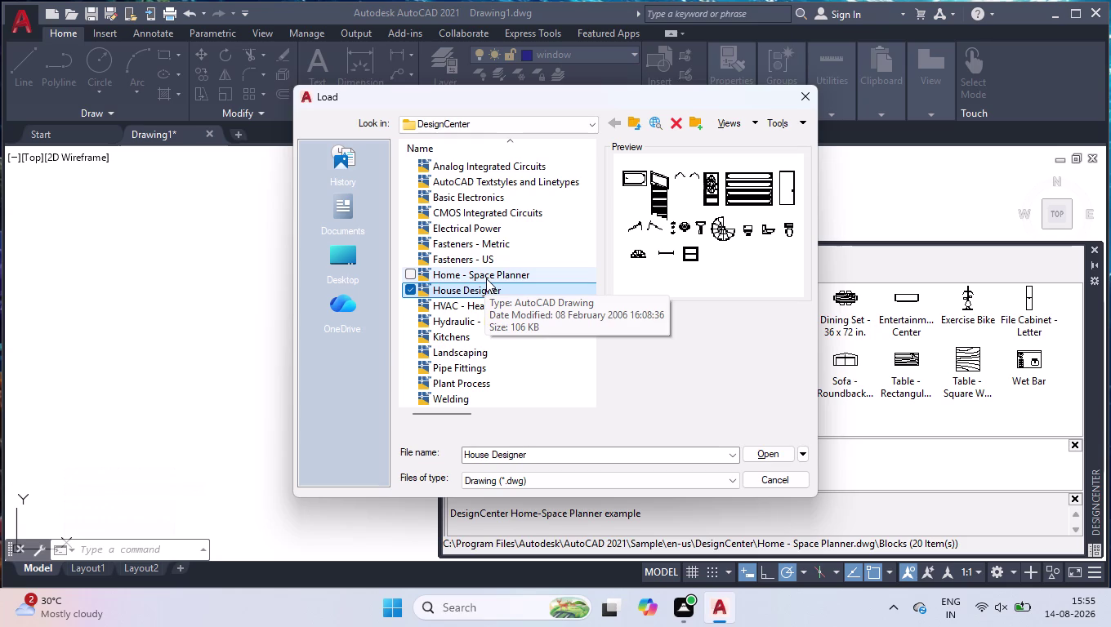
double_click(486, 278)
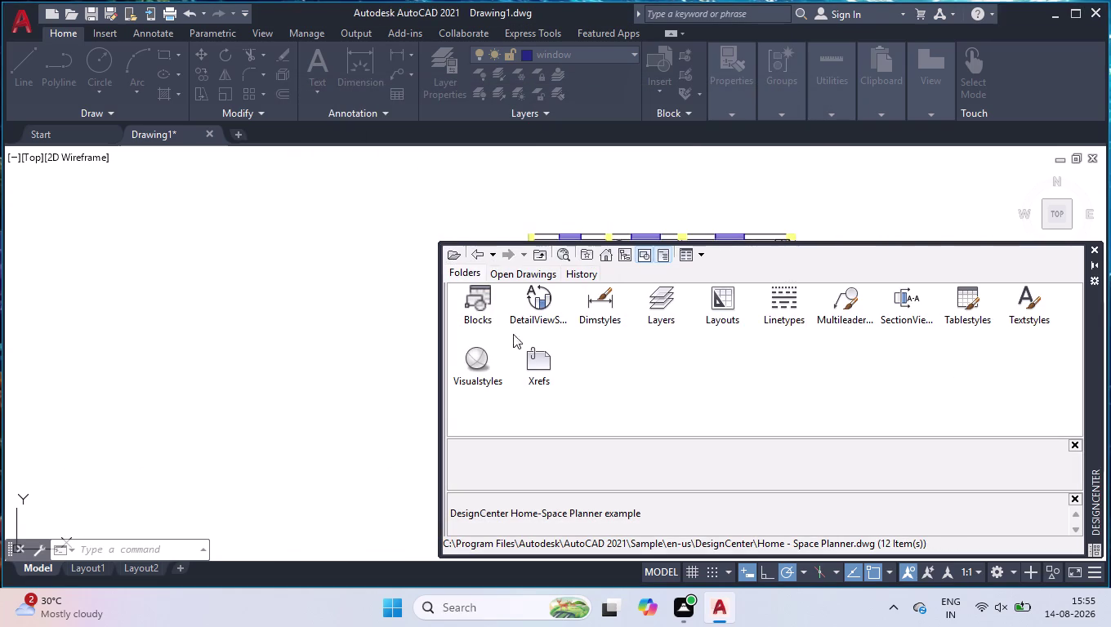
Open the Home - Space Planner Blocks collection and browse its furniture blocks.
double_click(478, 311)
drag(482, 298, 445, 304)
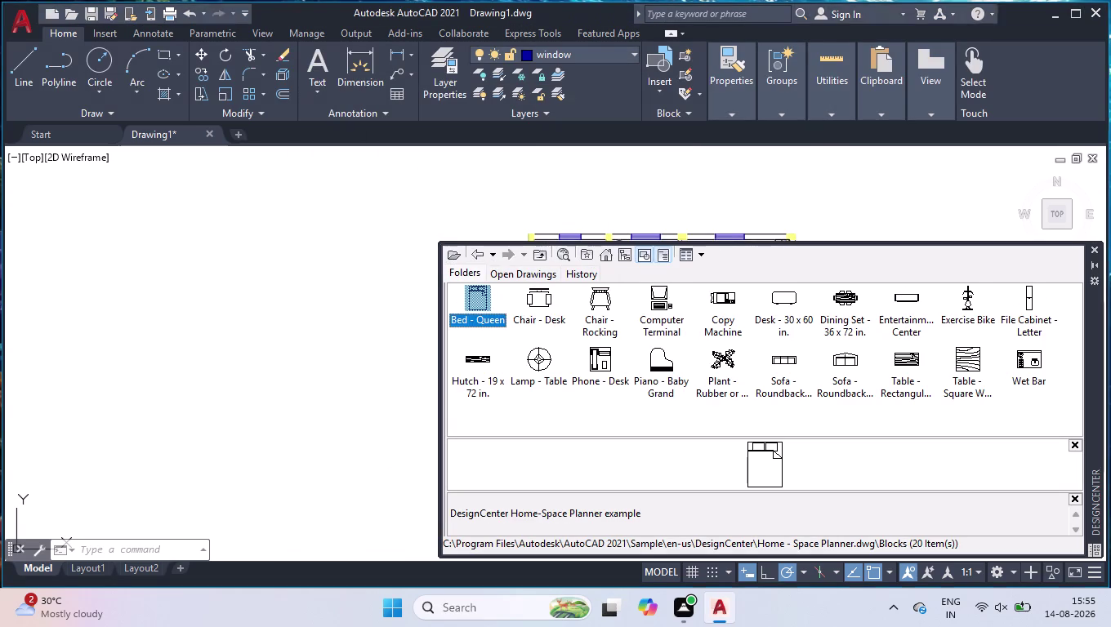
drag(445, 304, 244, 293)
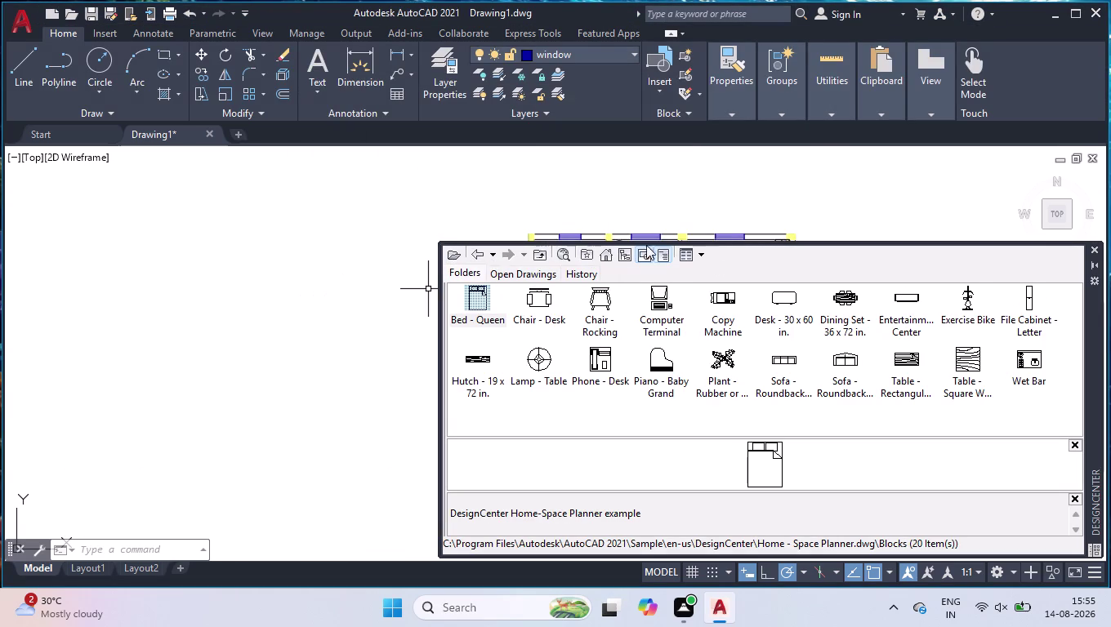
drag(739, 255, 650, 201)
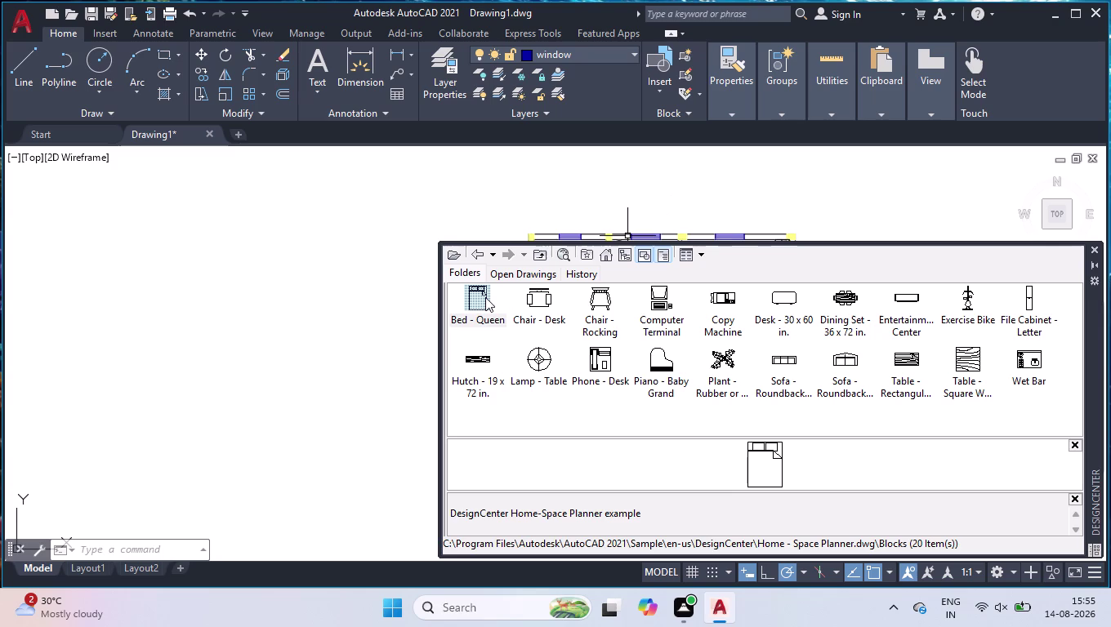
click(485, 297)
click(263, 305)
click(359, 332)
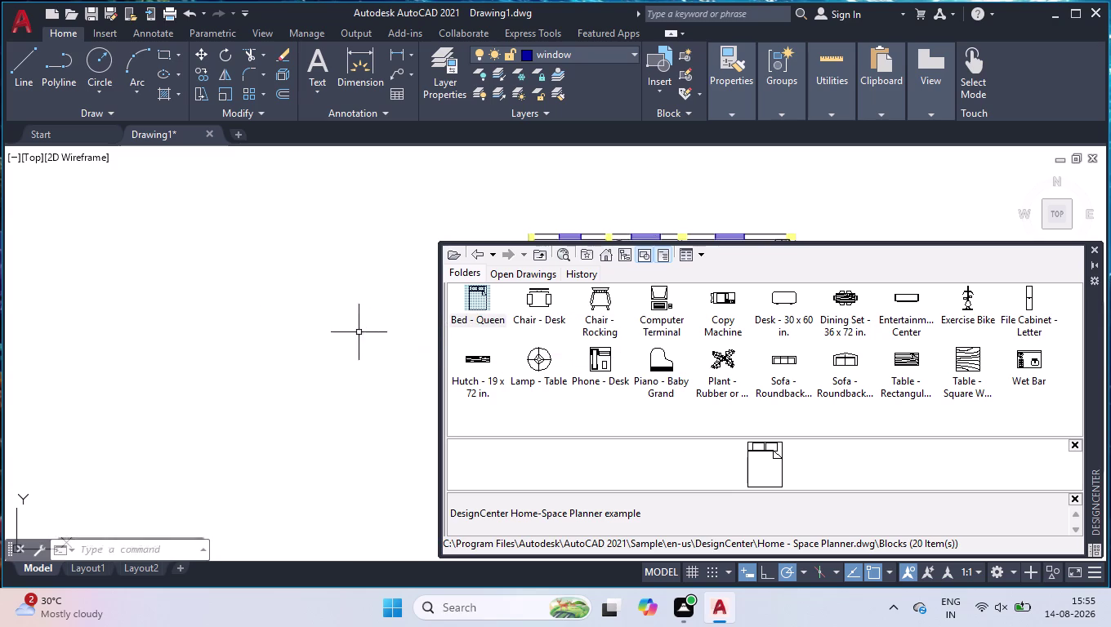
drag(469, 295, 242, 313)
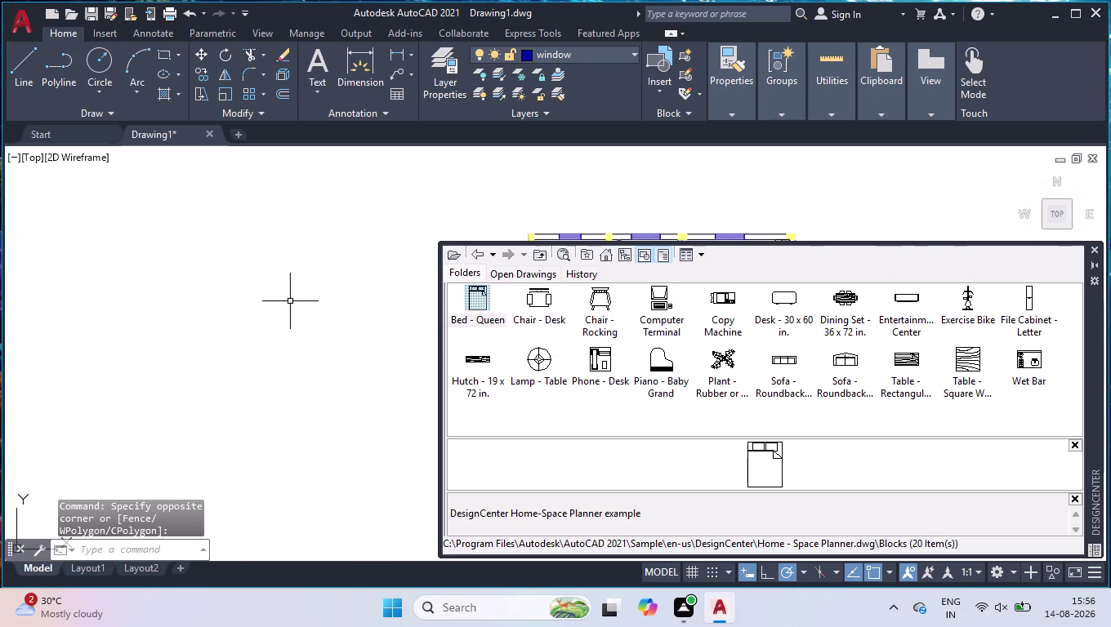
Move the DesignCenter palette over the drawing and preview the Dining Set block.
drag(1095, 321, 837, 290)
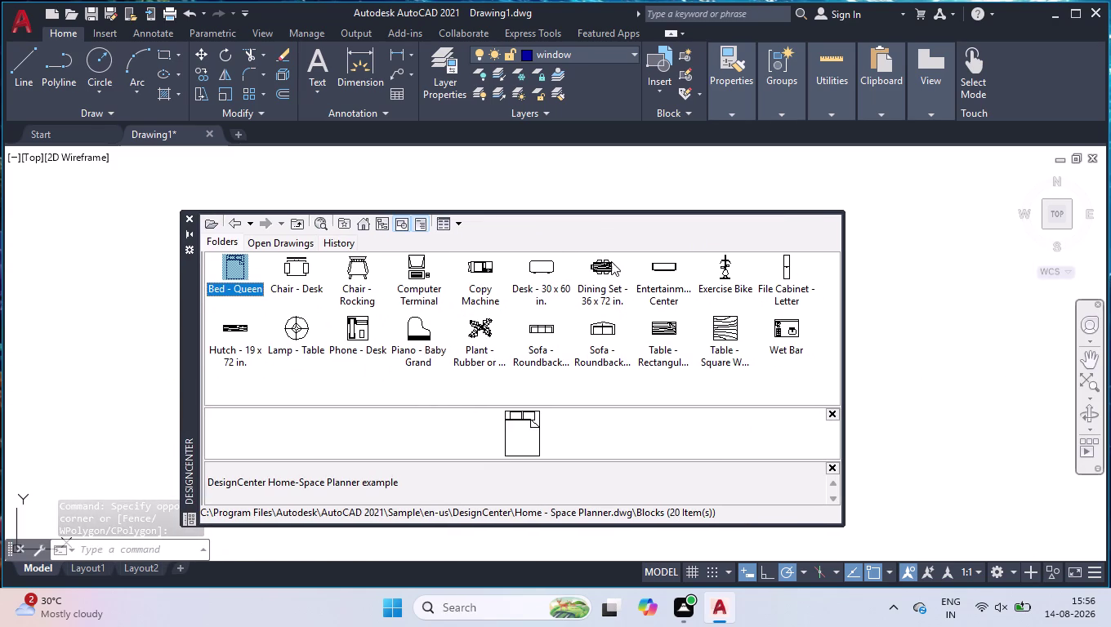
drag(602, 265, 925, 325)
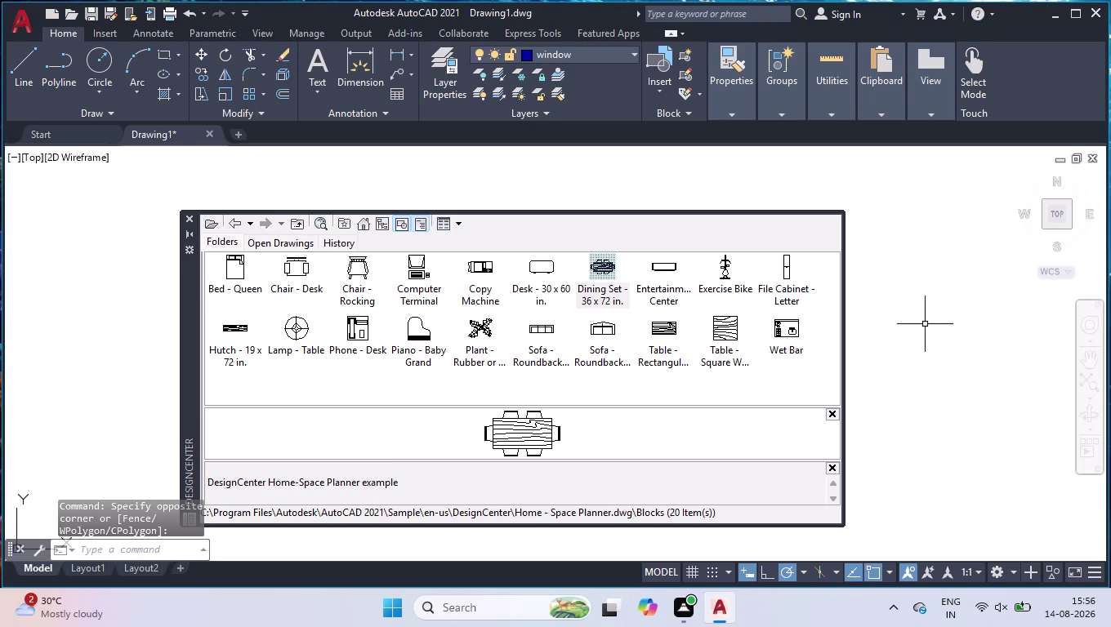
click(908, 321)
right_click(909, 321)
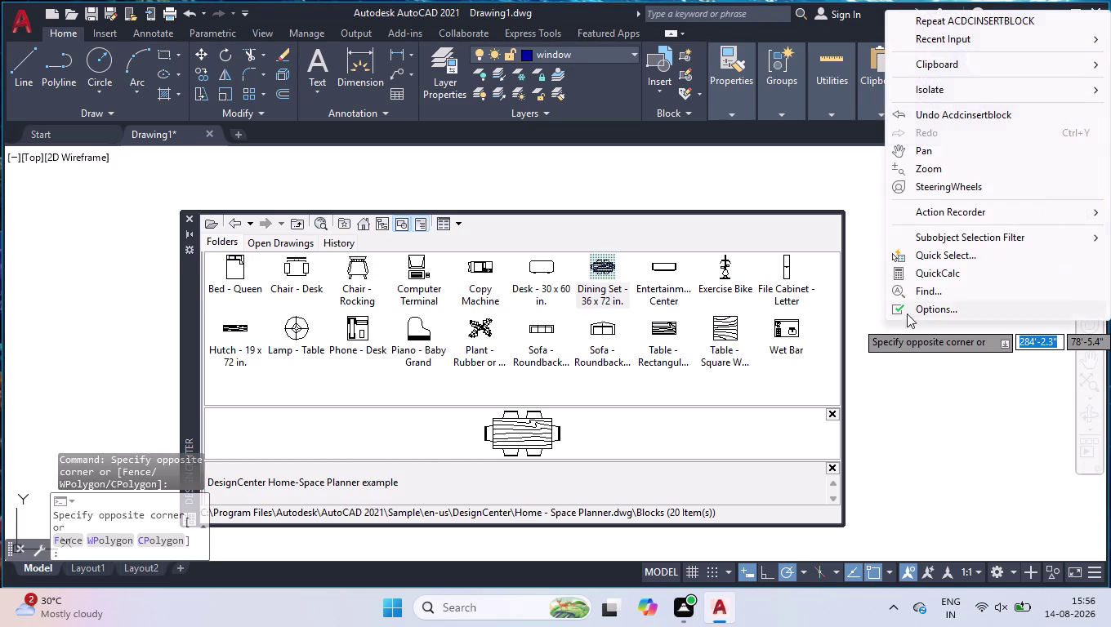
click(921, 340)
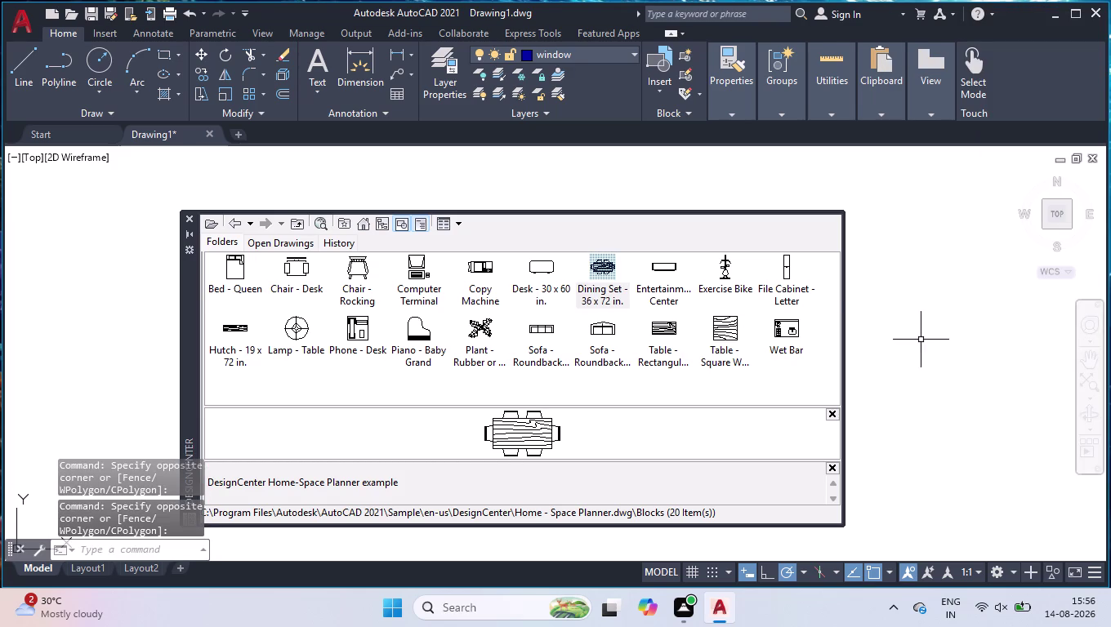
drag(604, 268, 866, 249)
drag(866, 249, 877, 248)
click(601, 270)
drag(601, 268, 895, 294)
double_click(601, 291)
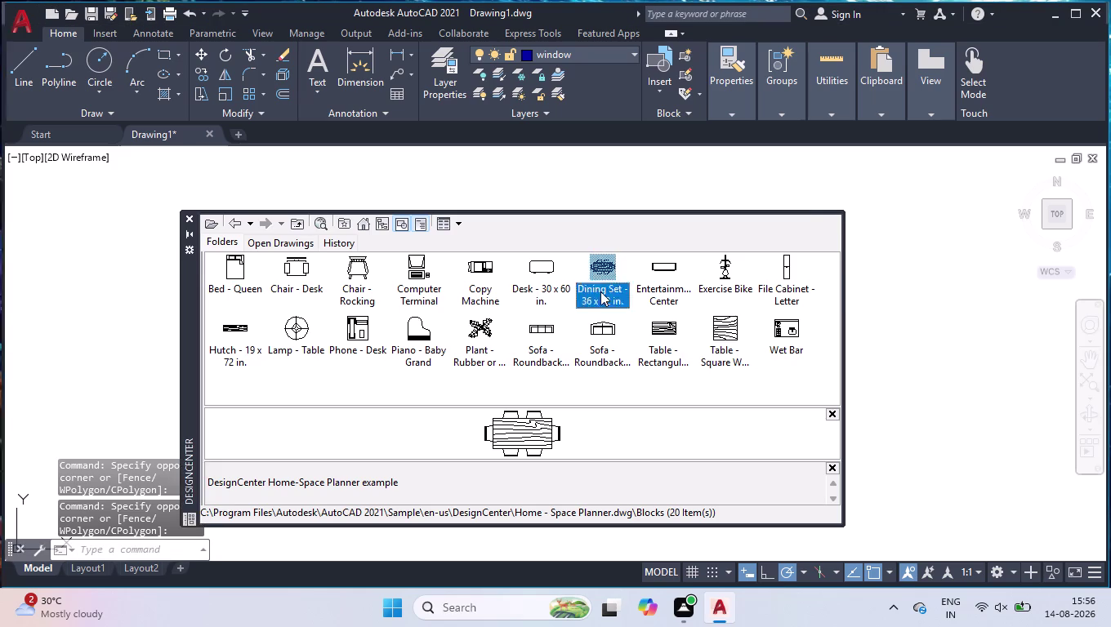
click(814, 175)
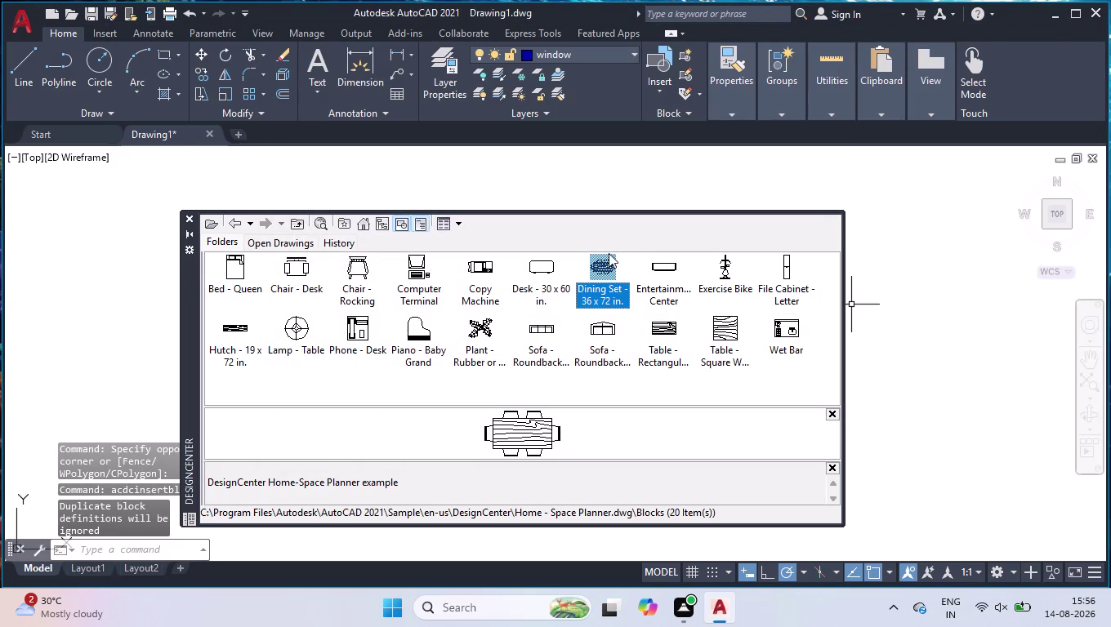
Preview the Entertainment Center, dismiss its Insert dialog, and hide DesignCenter.
drag(607, 263, 995, 306)
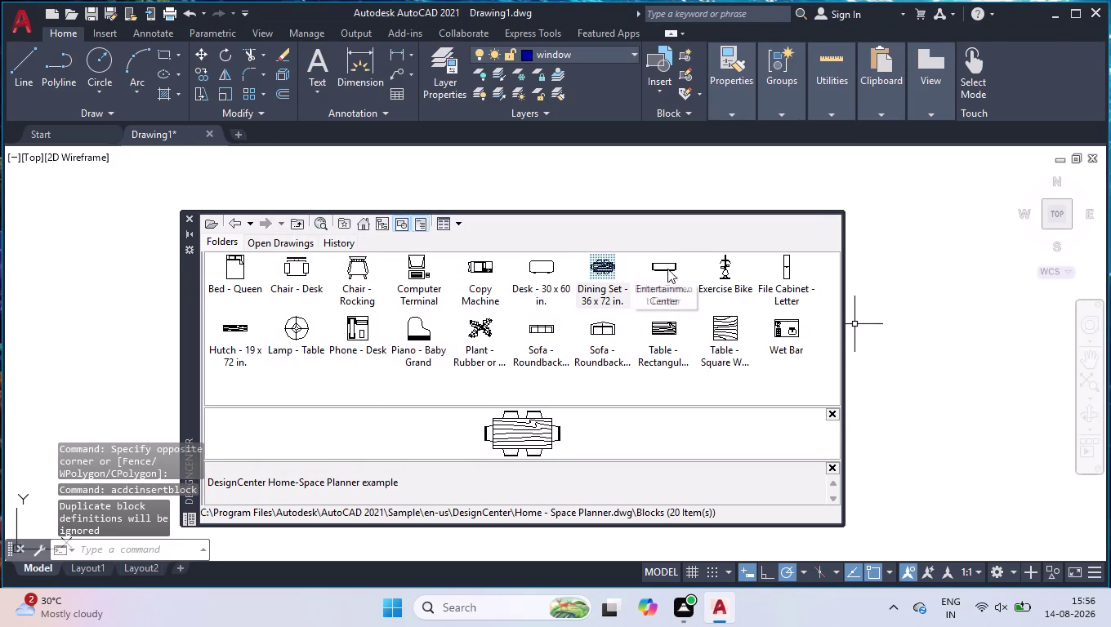
click(664, 261)
drag(665, 261, 841, 318)
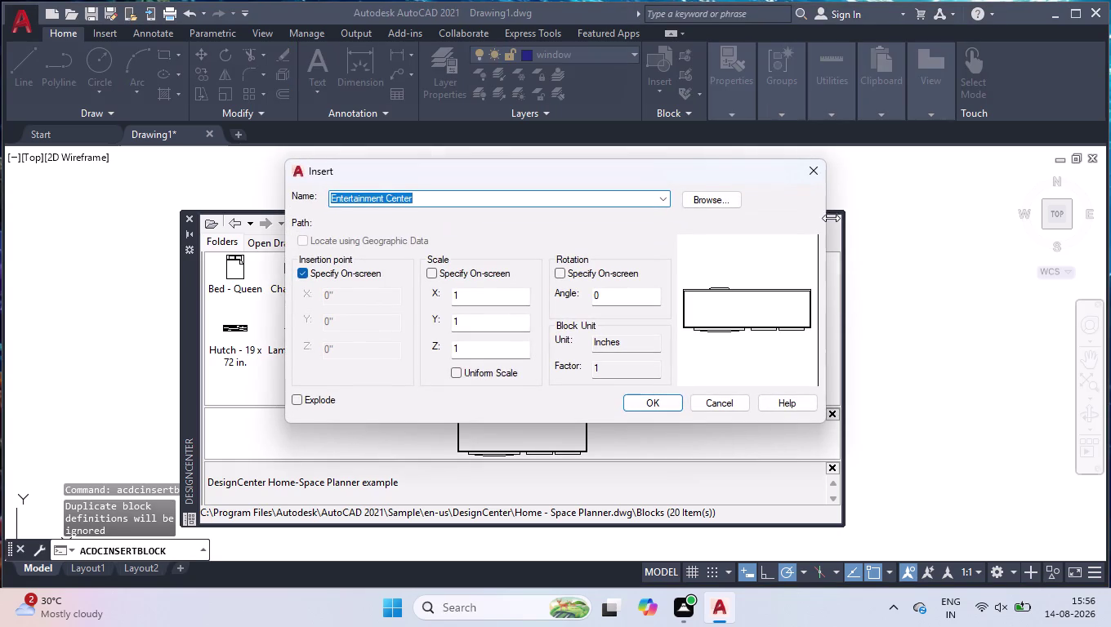
click(809, 174)
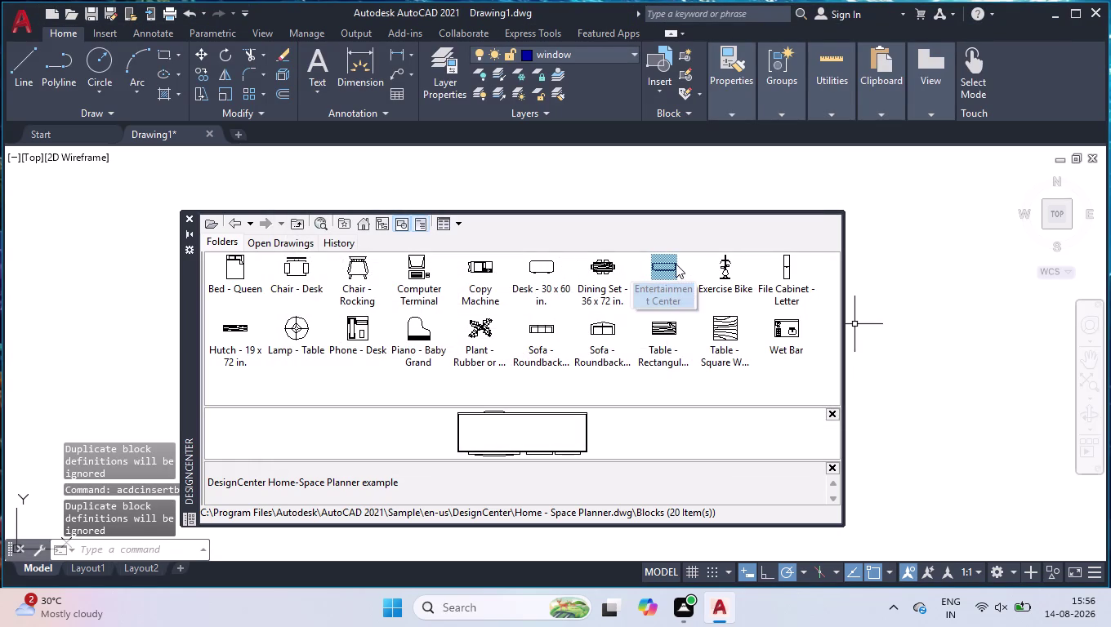
drag(667, 266, 901, 392)
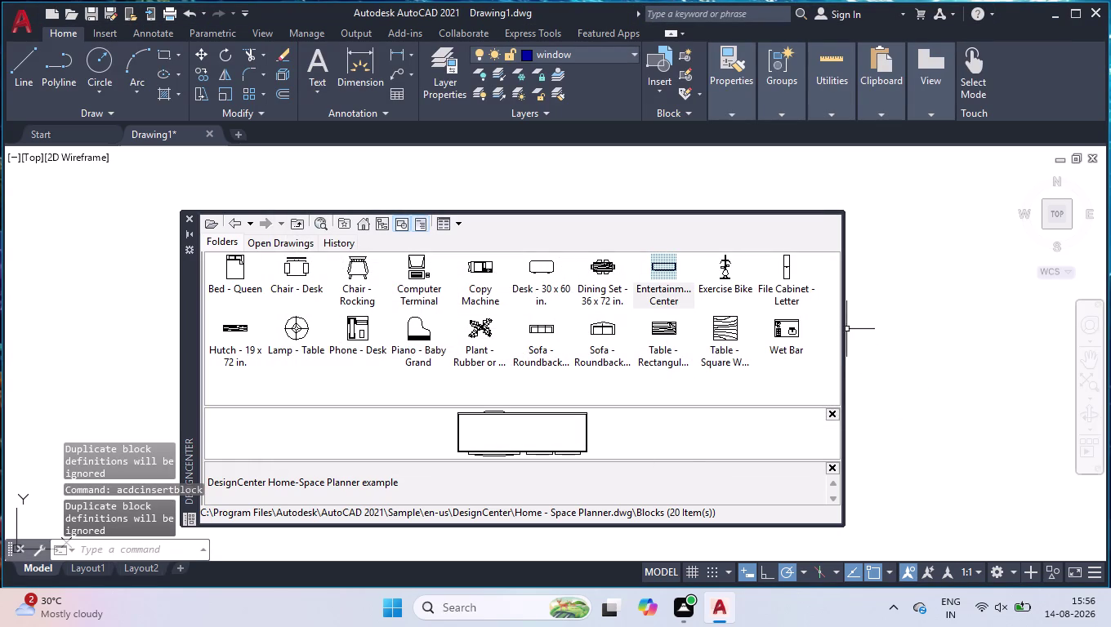
click(185, 212)
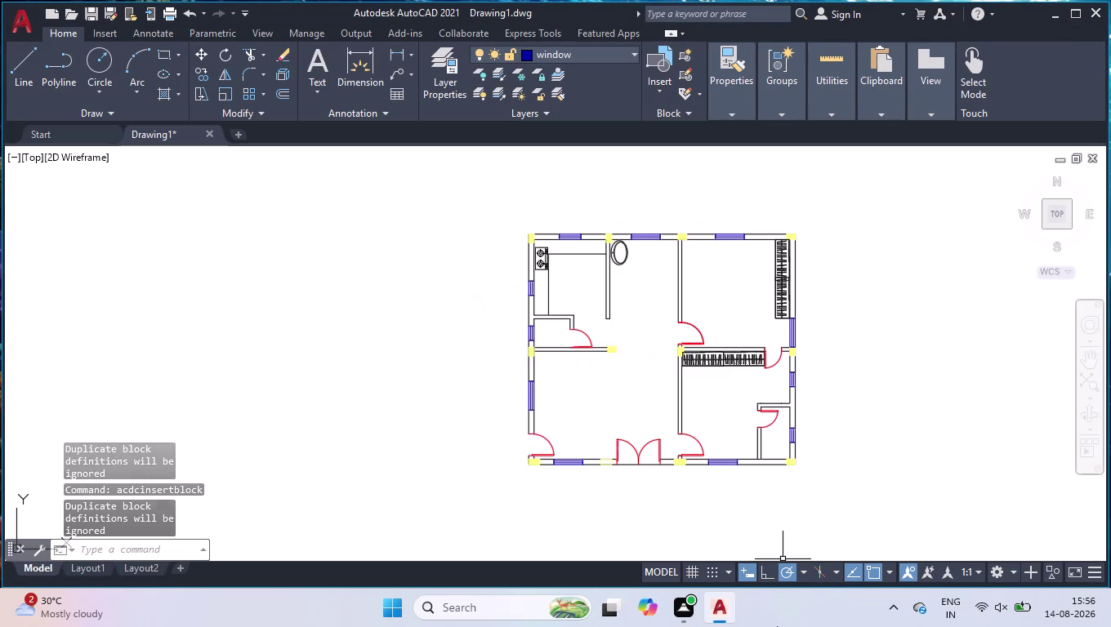